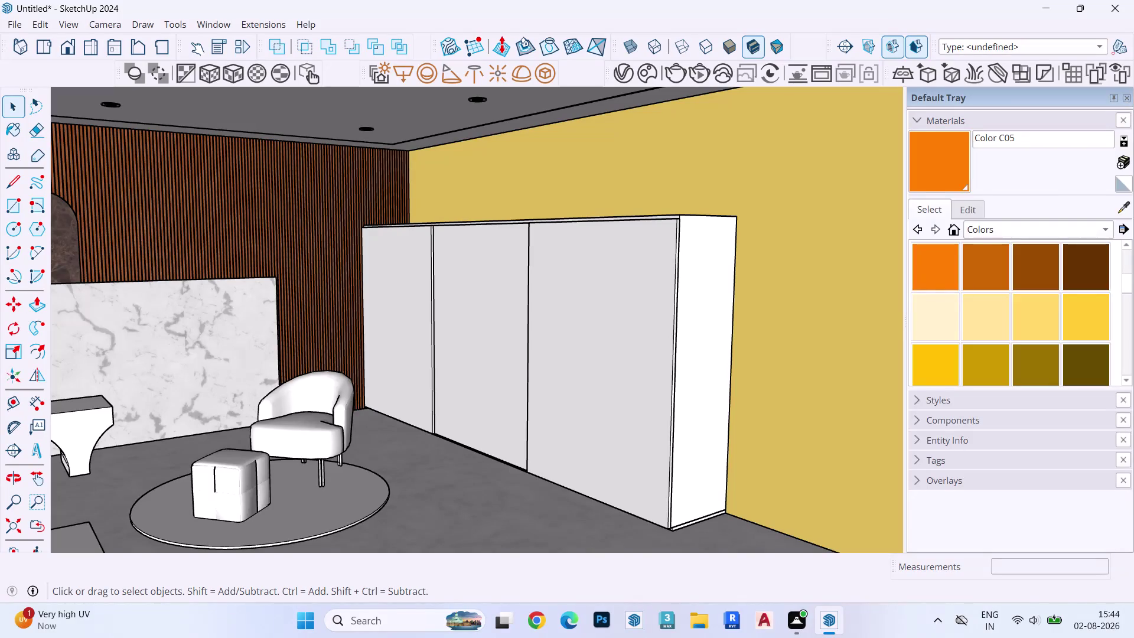
Paint a wardrobe door with Mirror 02 from the Glass and Mirrors collection.
click(997, 233)
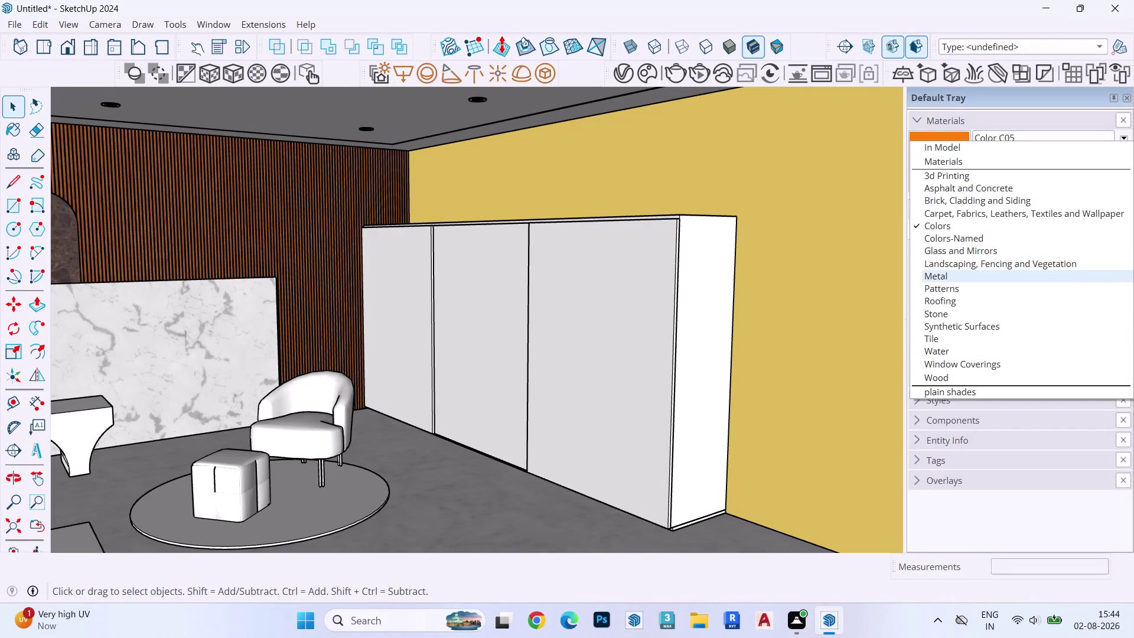
click(971, 245)
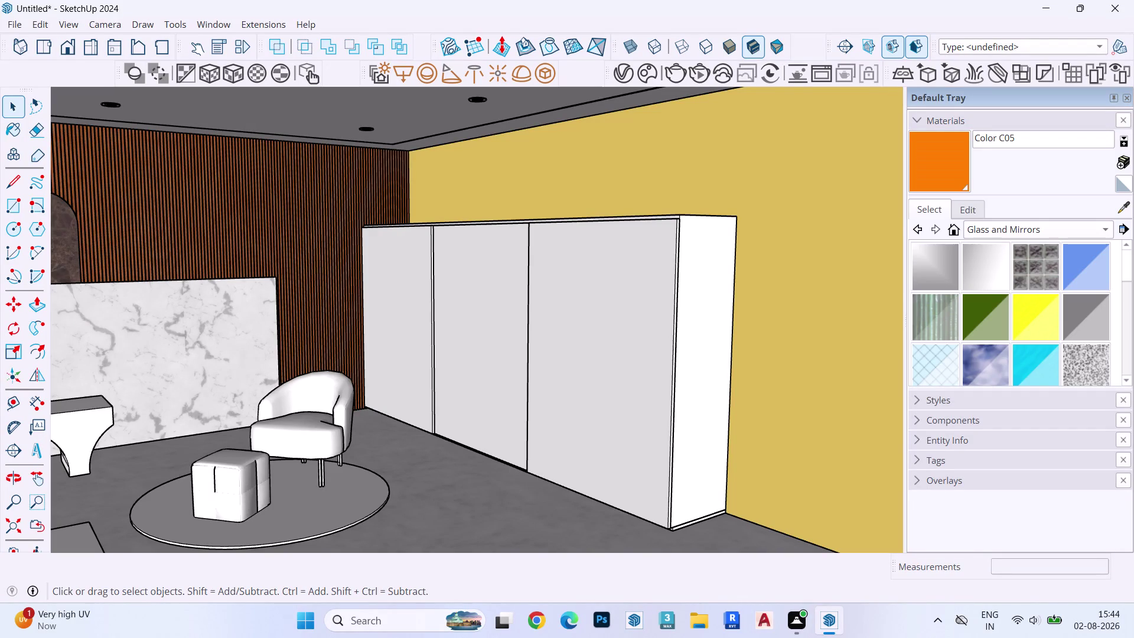
click(988, 272)
click(604, 332)
click(488, 319)
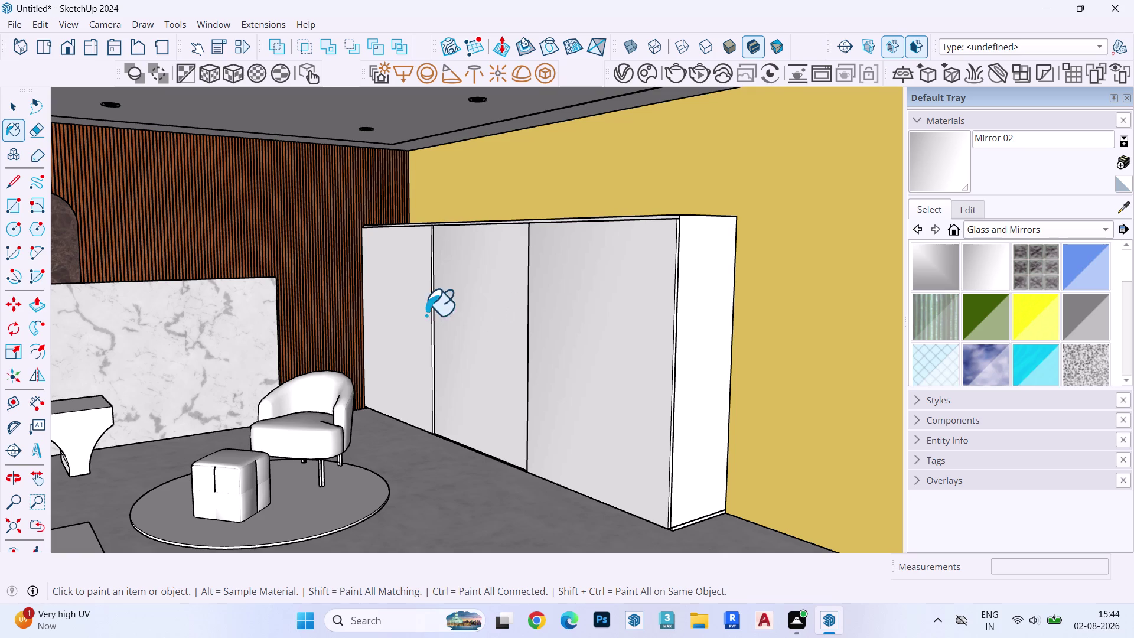
click(397, 298)
Paint the left door with Translucent Glass Blue.
scroll(down, 3)
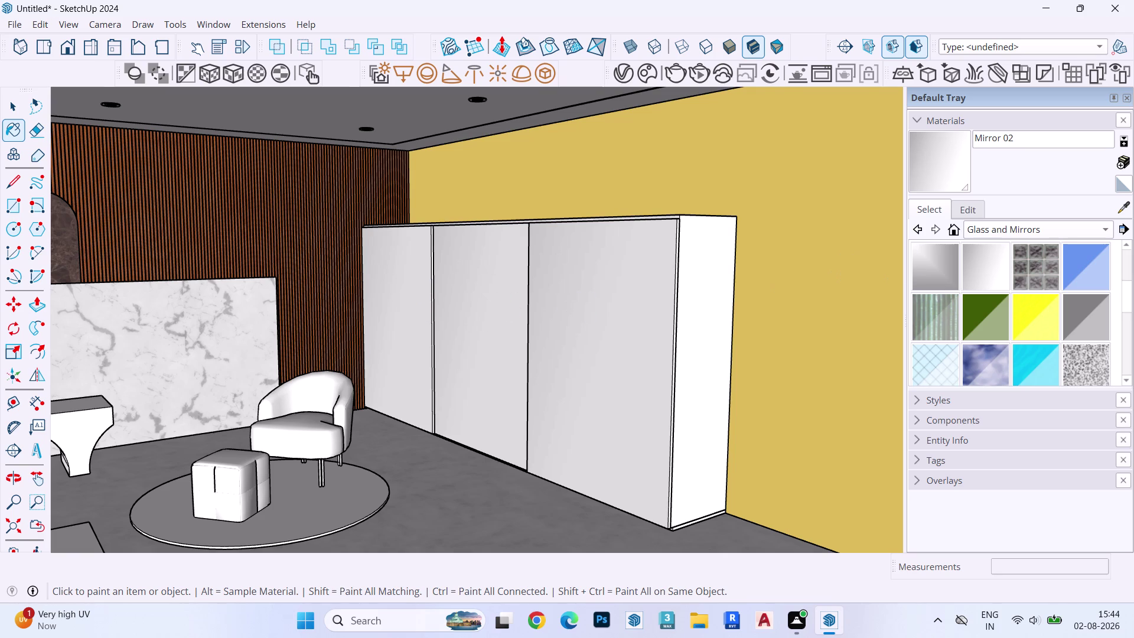
click(1088, 274)
click(623, 287)
click(460, 297)
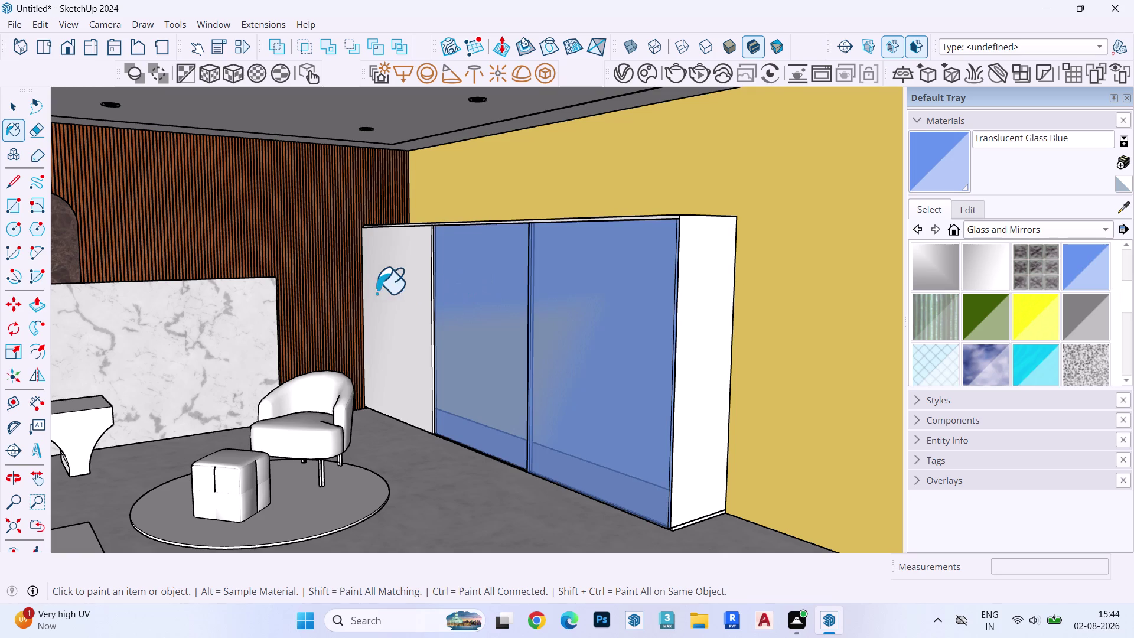
click(397, 292)
Try a sky-reflection glass and sample the frame and blue door materials, undoing one change.
middle_drag(628, 350, 781, 375)
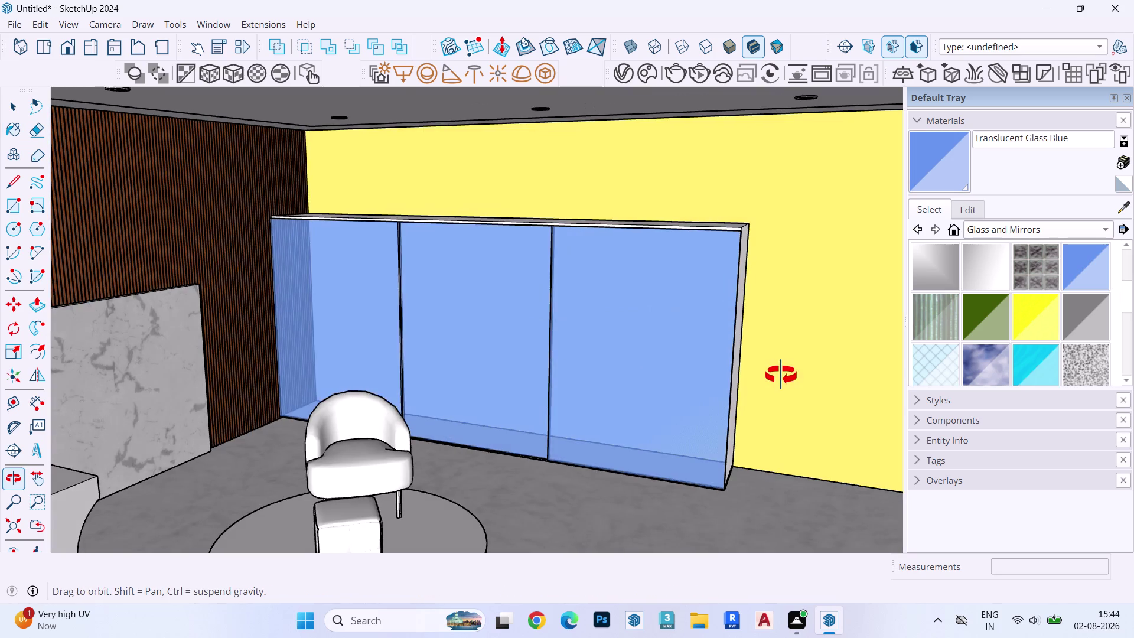
middle_drag(780, 375, 690, 337)
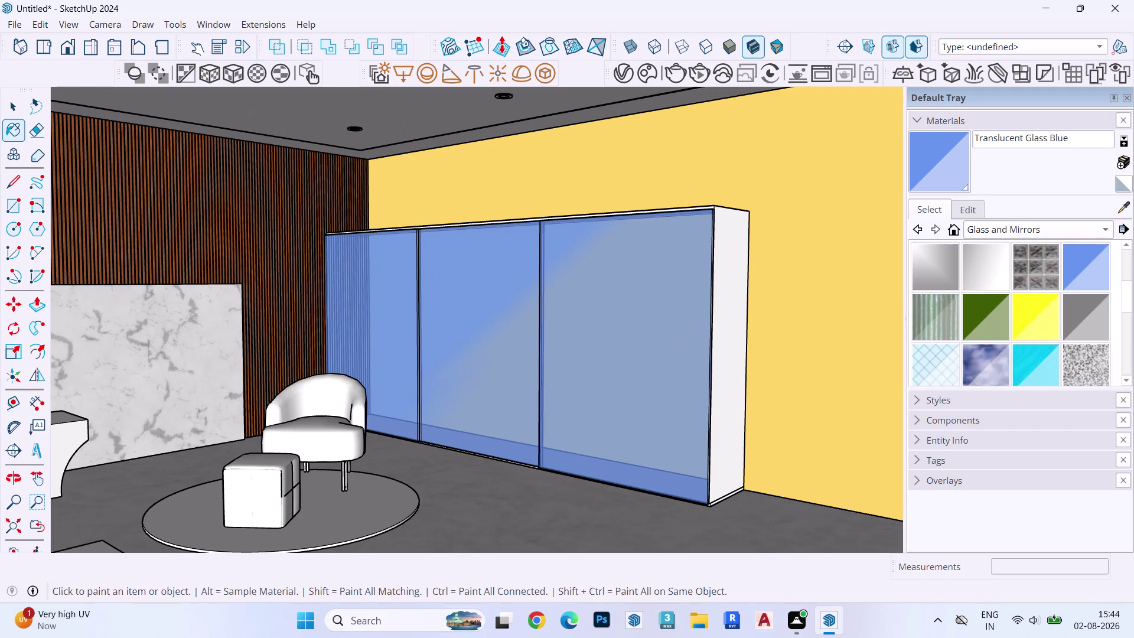
scroll(down, 3)
scroll(up, 3)
click(991, 325)
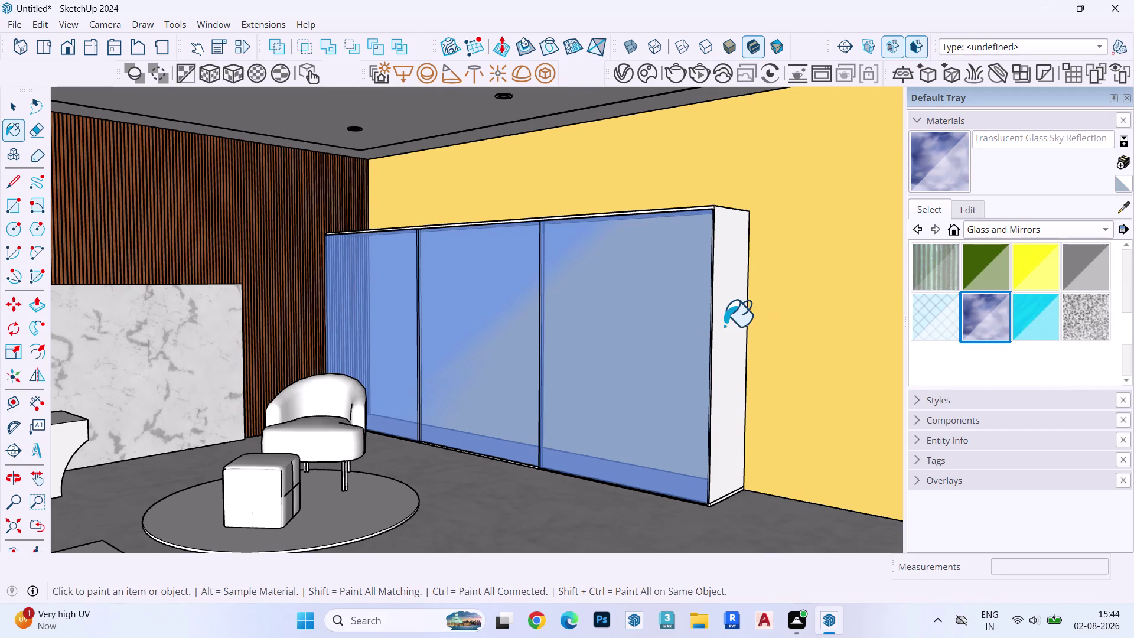
click(723, 324)
key(ctrl+z)
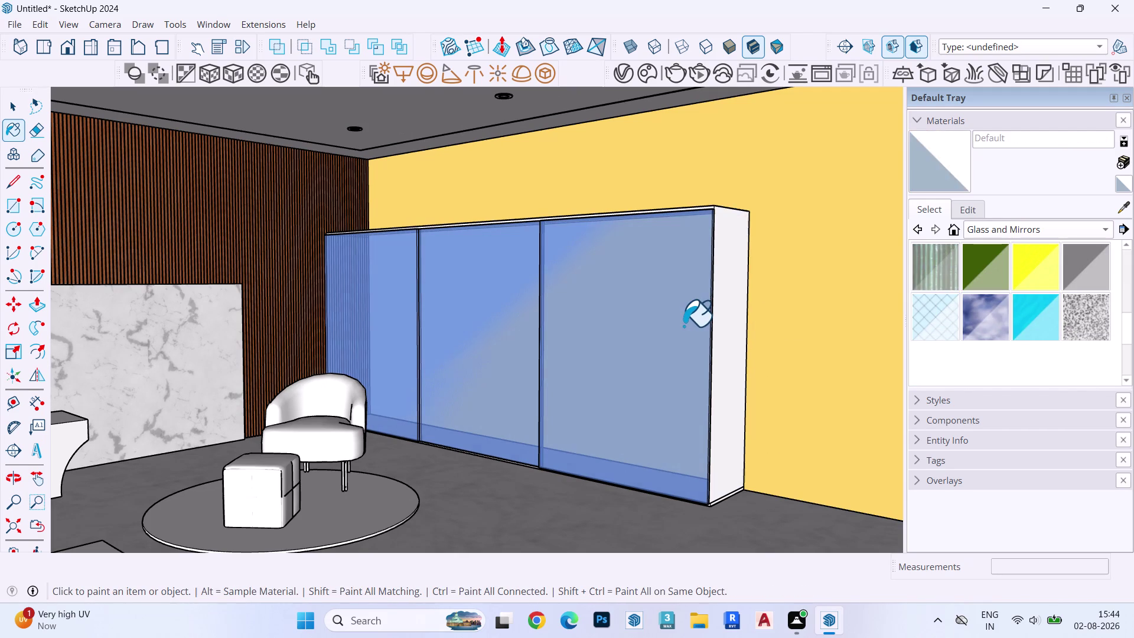
click(683, 326)
click(595, 315)
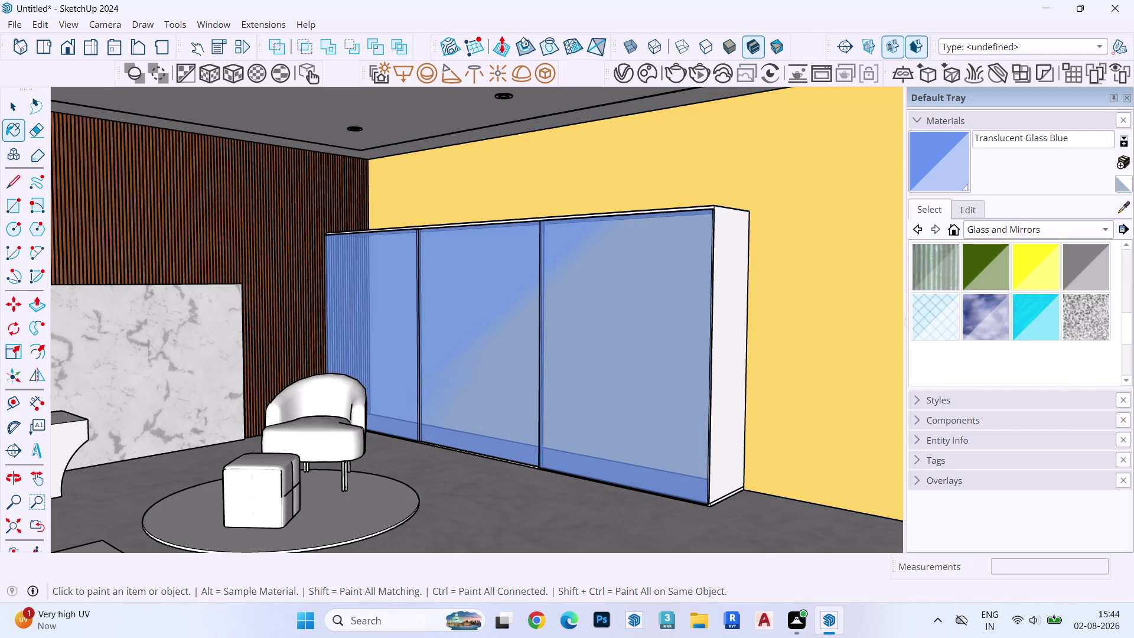
Paint the right, middle and left doors with Translucent Glass Safety.
click(937, 306)
click(653, 296)
click(523, 299)
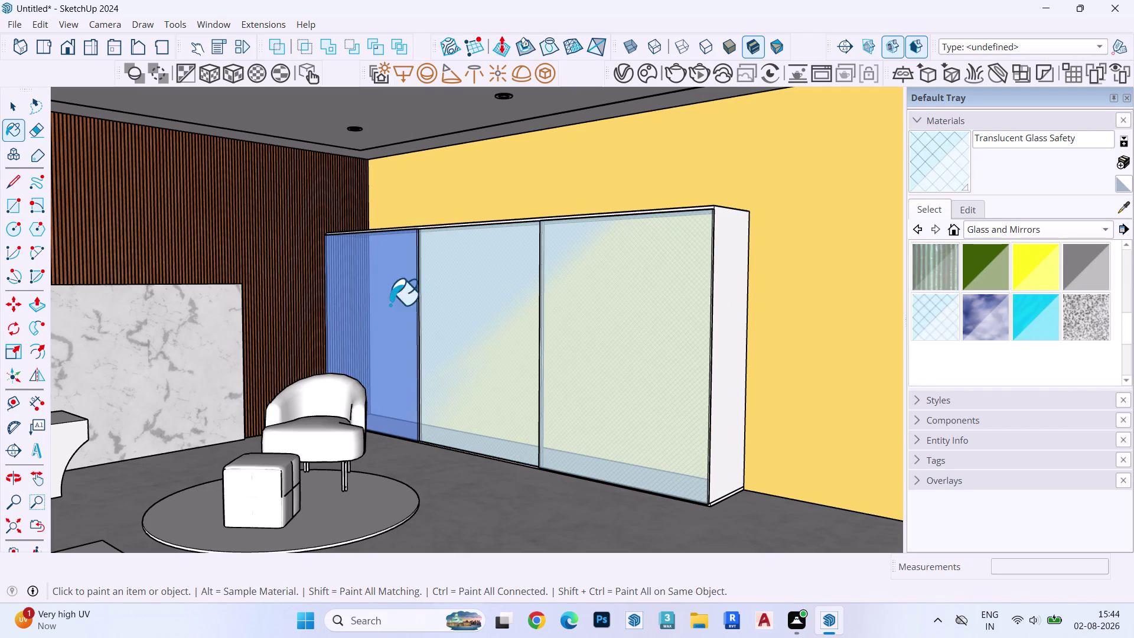
click(369, 301)
Try Translucent Resin Crush Gray on the middle and right doors, then undo it.
click(1096, 326)
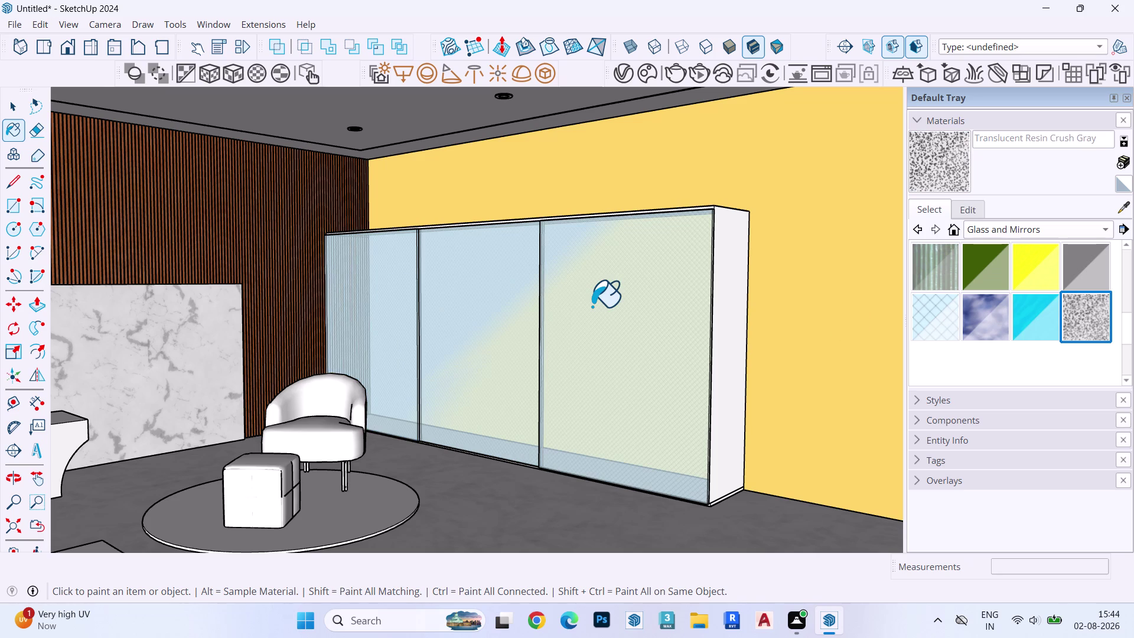
click(620, 302)
click(515, 303)
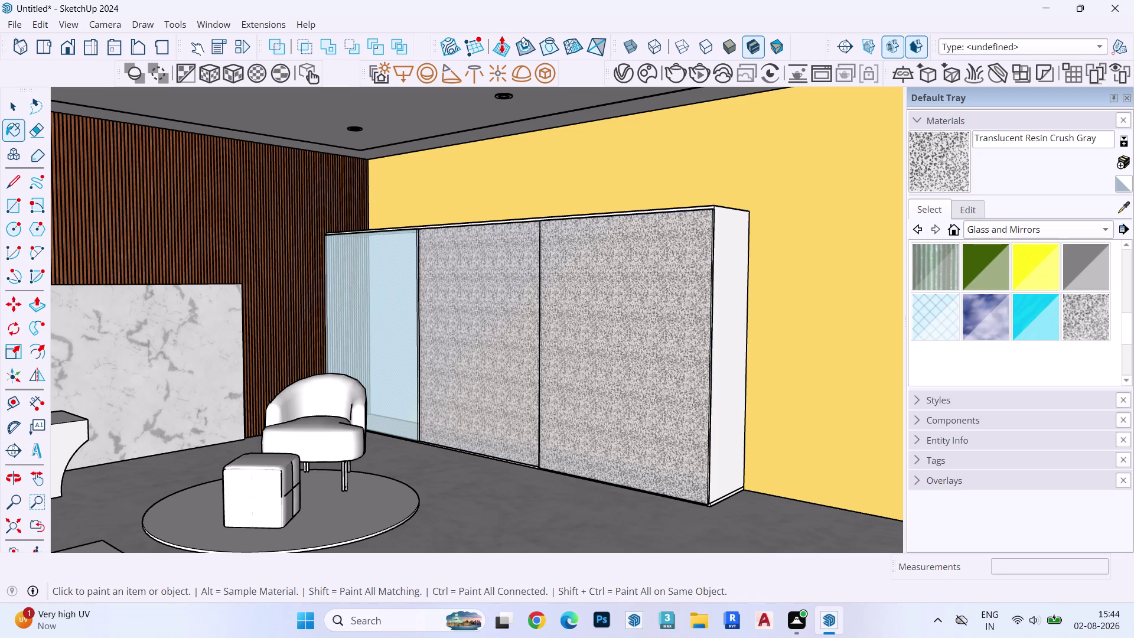
key(z)
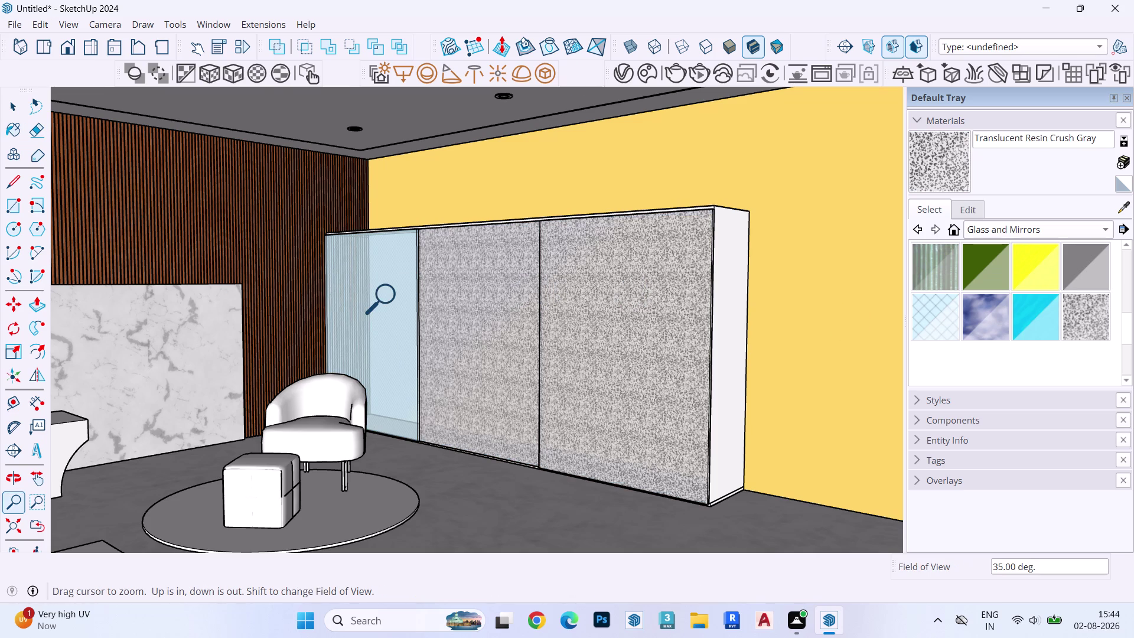
key(z)
key(space)
key(ctrl+z)
key(ctrl+z)
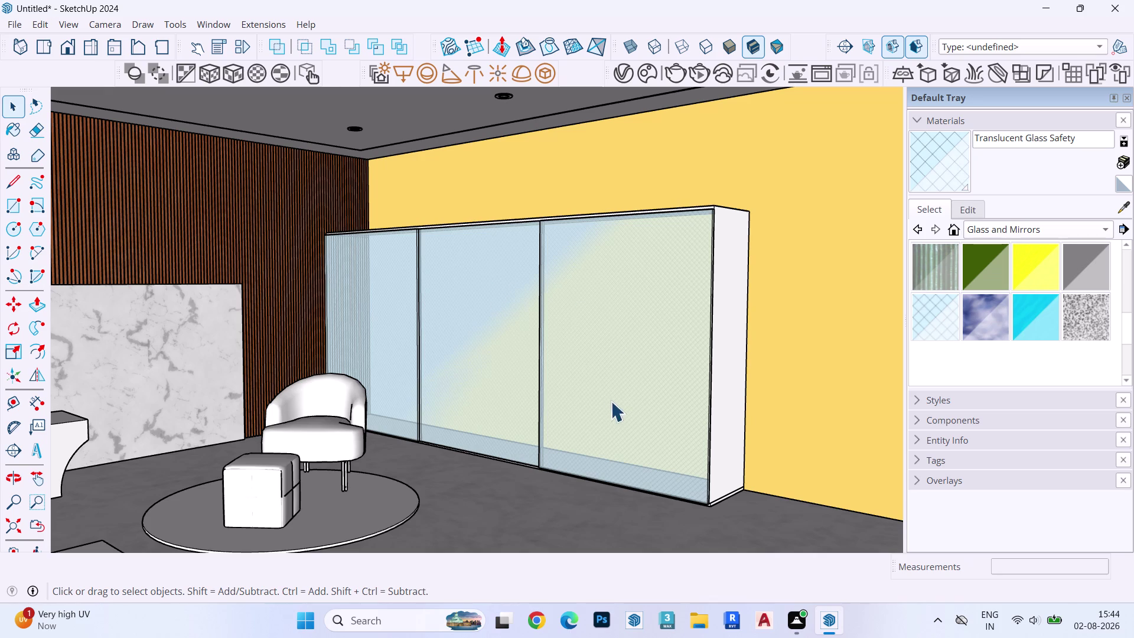
Inside the right door's group, paint it with Translucent Resin Crush Gray.
double_click(645, 362)
key(ctrl+a)
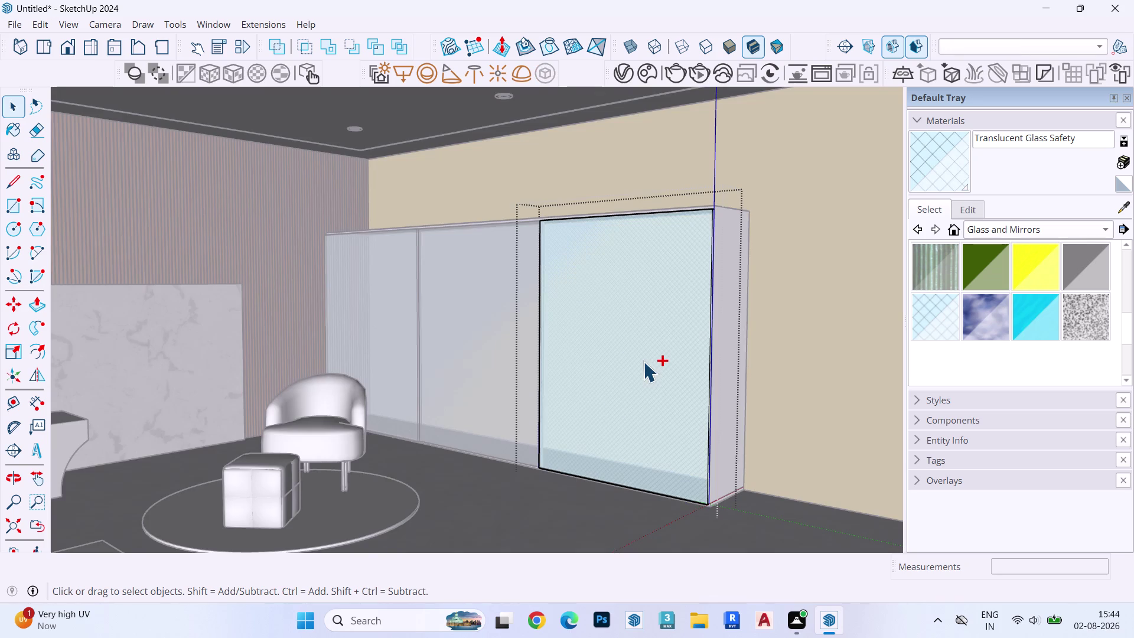
click(1082, 314)
click(574, 313)
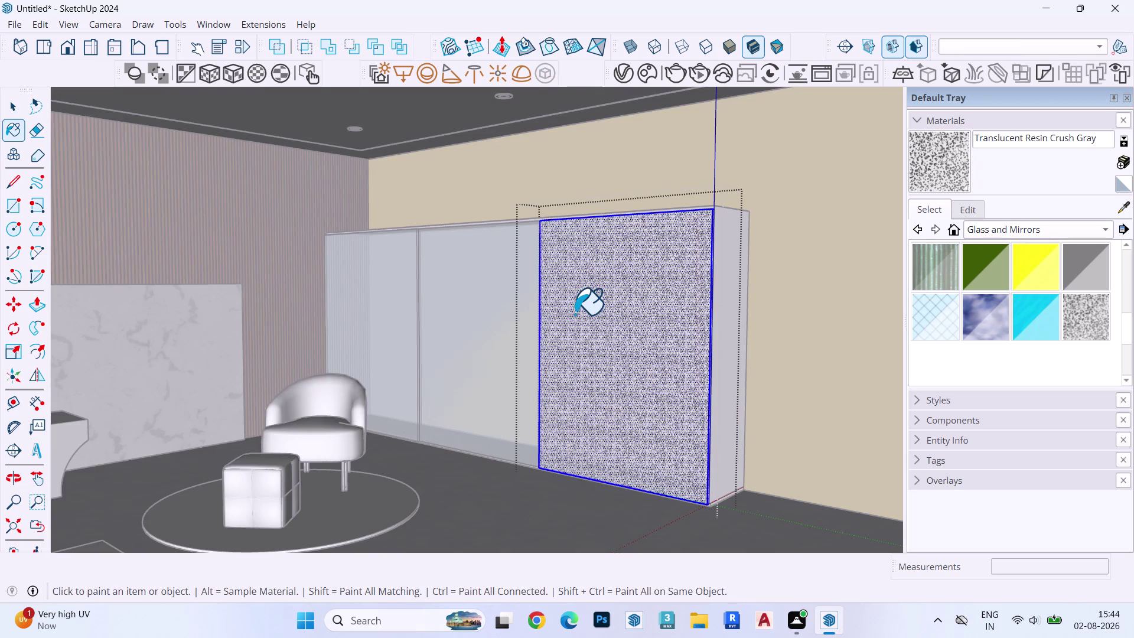
key(space)
Select the door's resin face and start Texture > Position on it.
scroll(up, 3)
click(576, 301)
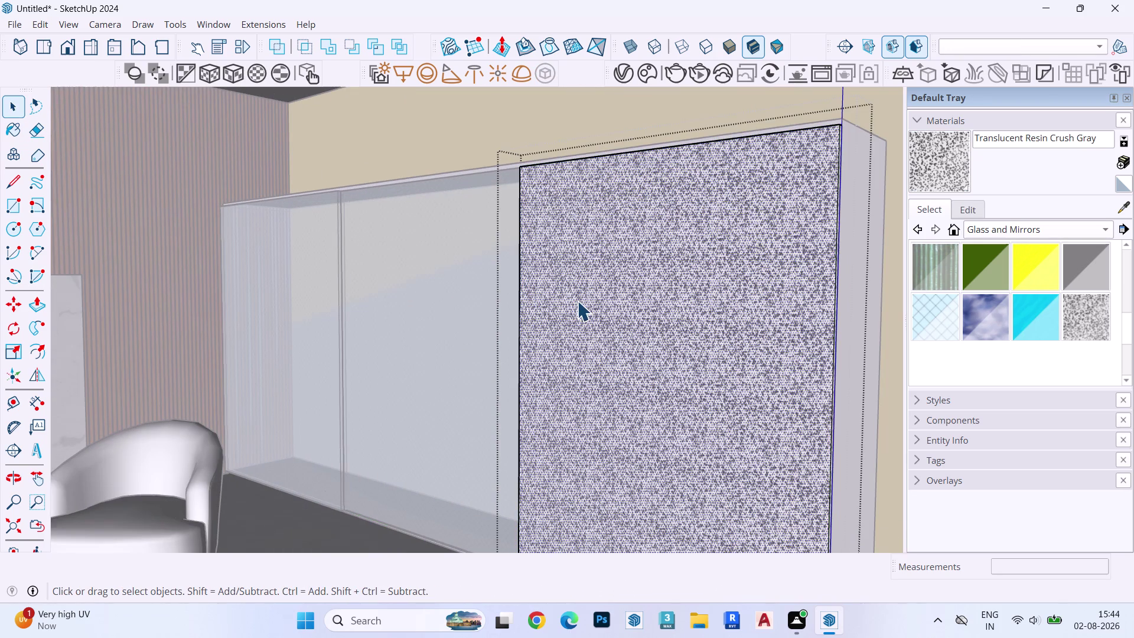
click(579, 243)
right_click(579, 239)
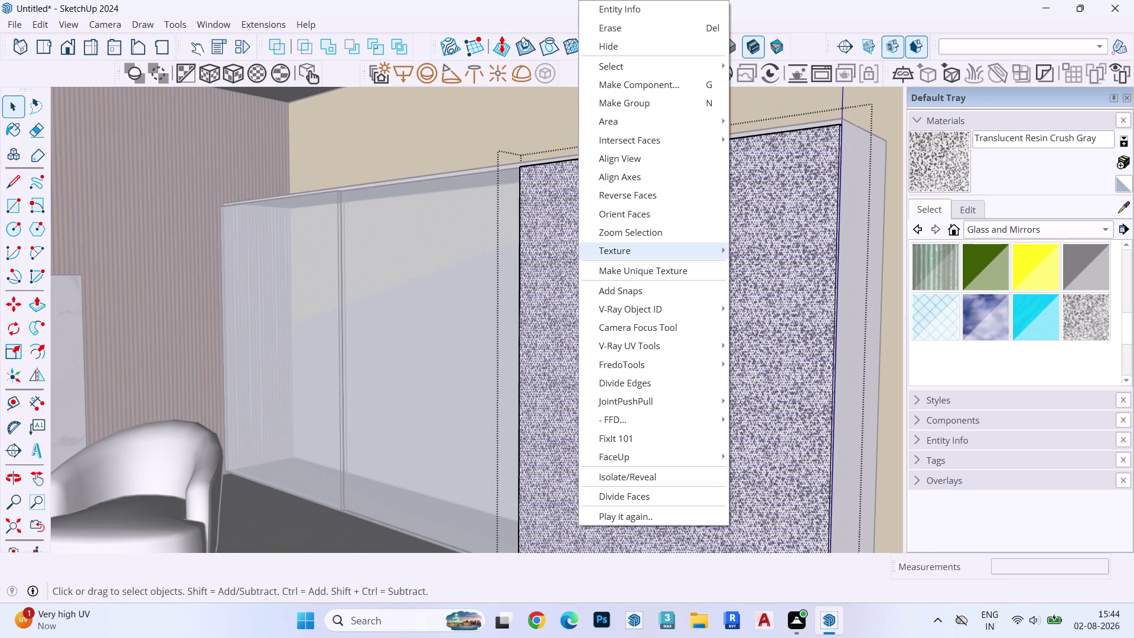
click(609, 257)
click(761, 253)
Move and scale up the resin texture, choose Done, and exit the door group.
scroll(down, 3)
scroll(up, 3)
scroll(down, 3)
scroll(down, 3)
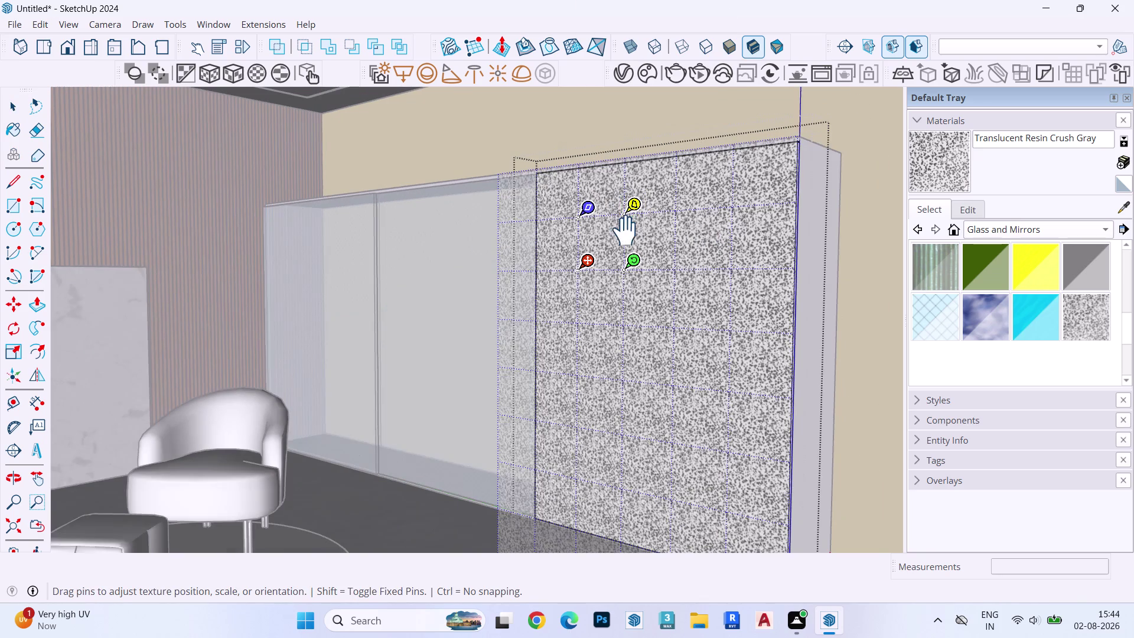
click(643, 269)
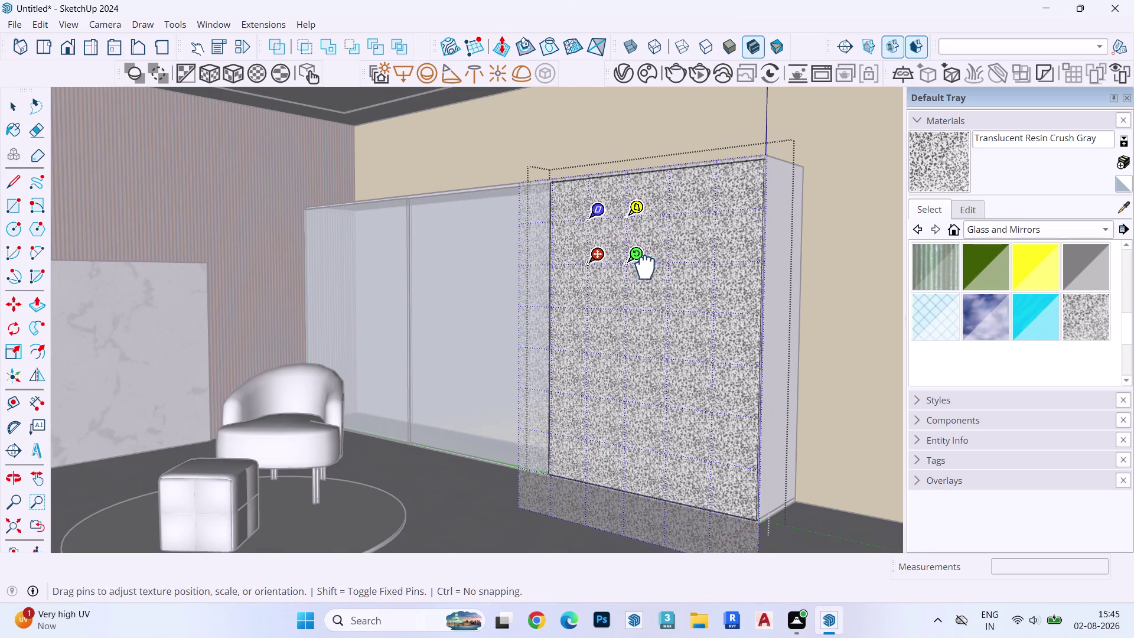
drag(638, 263, 676, 265)
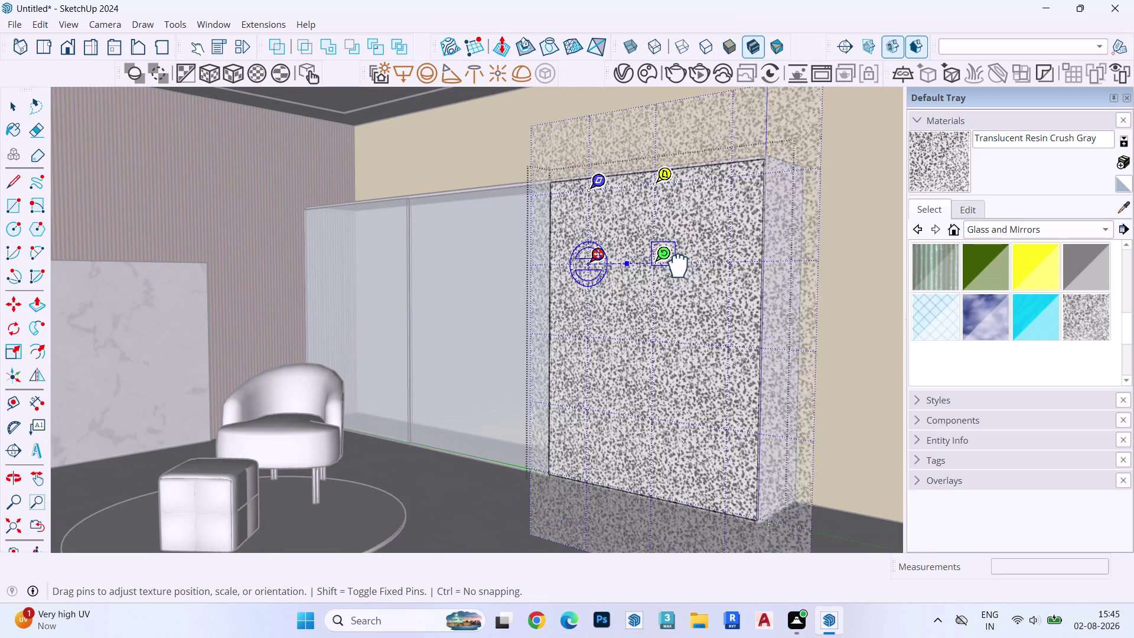
drag(676, 265, 717, 272)
drag(652, 260, 655, 426)
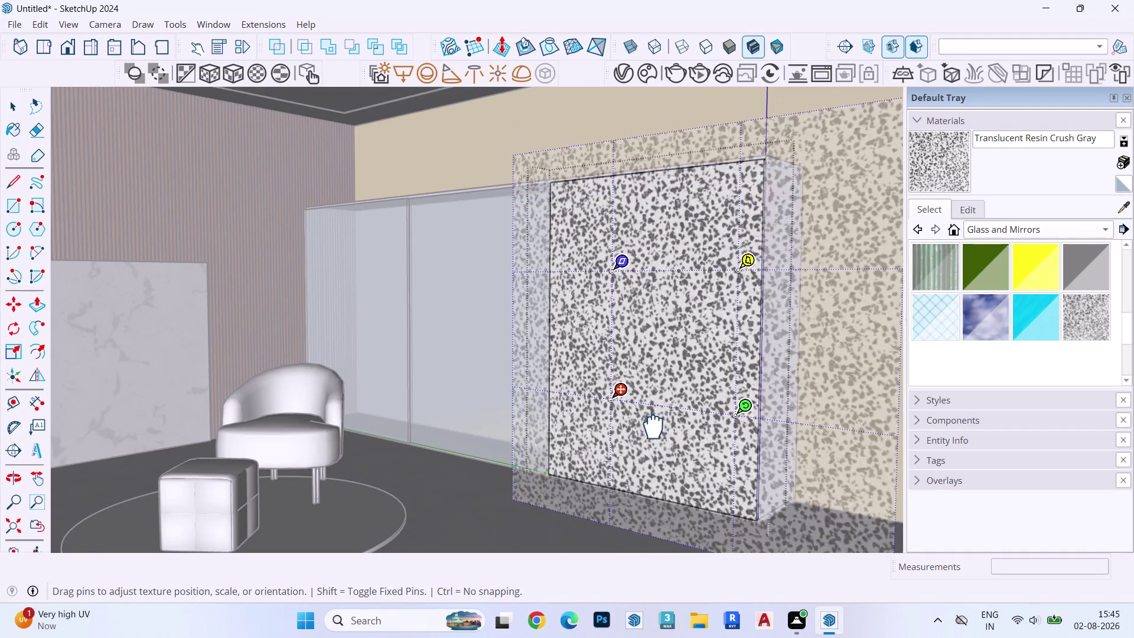
drag(654, 426, 646, 420)
right_click(640, 360)
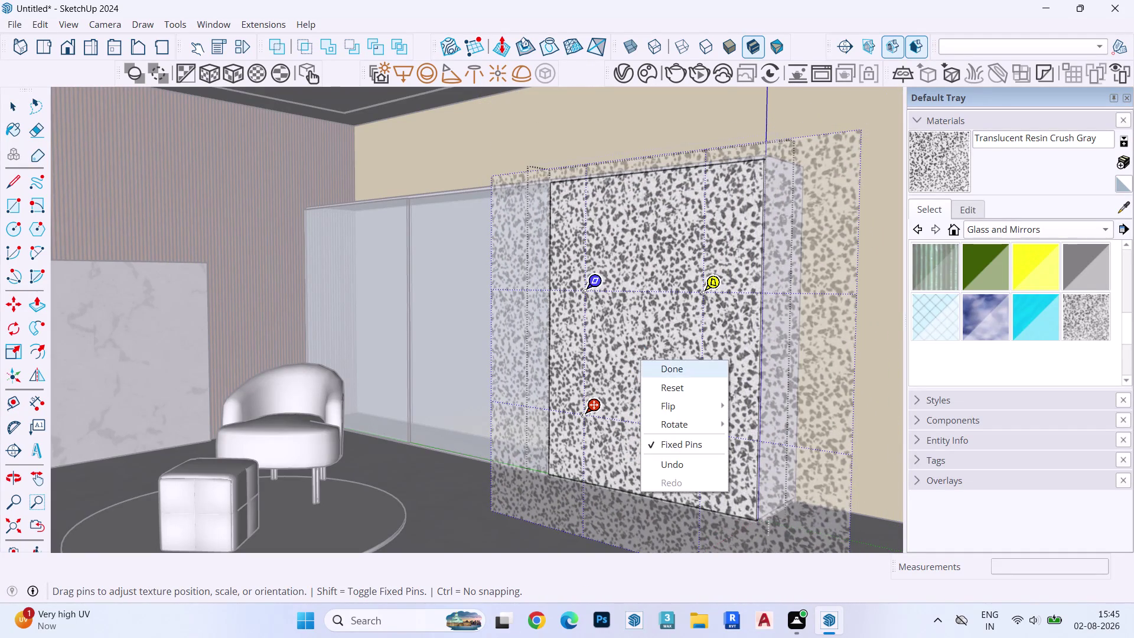
click(655, 363)
key(Escape)
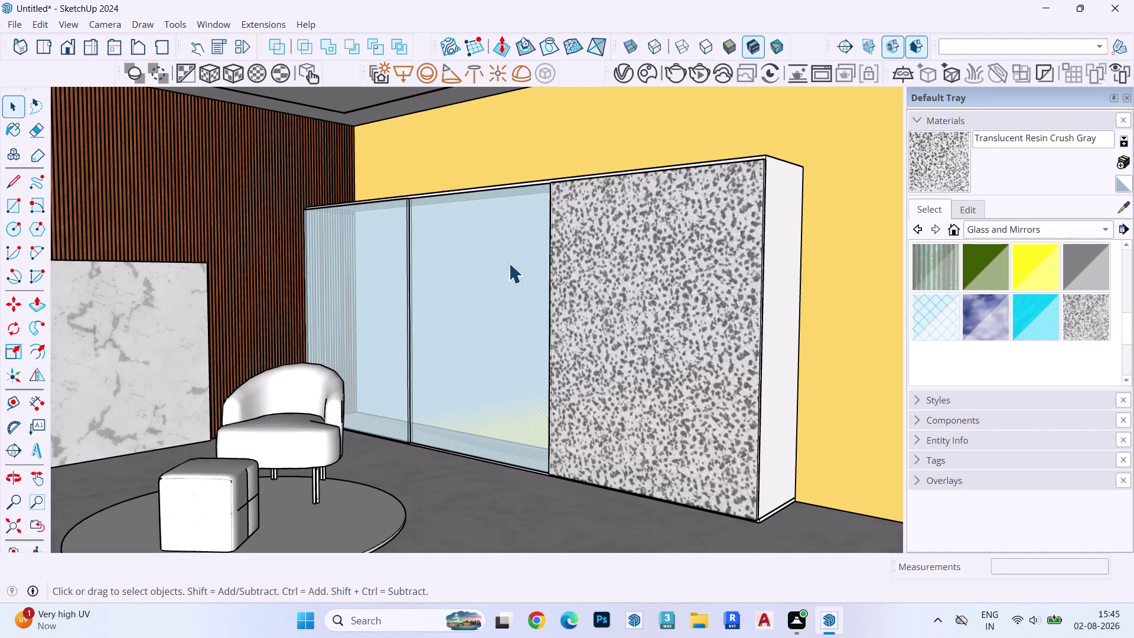
key(space)
double_click(506, 267)
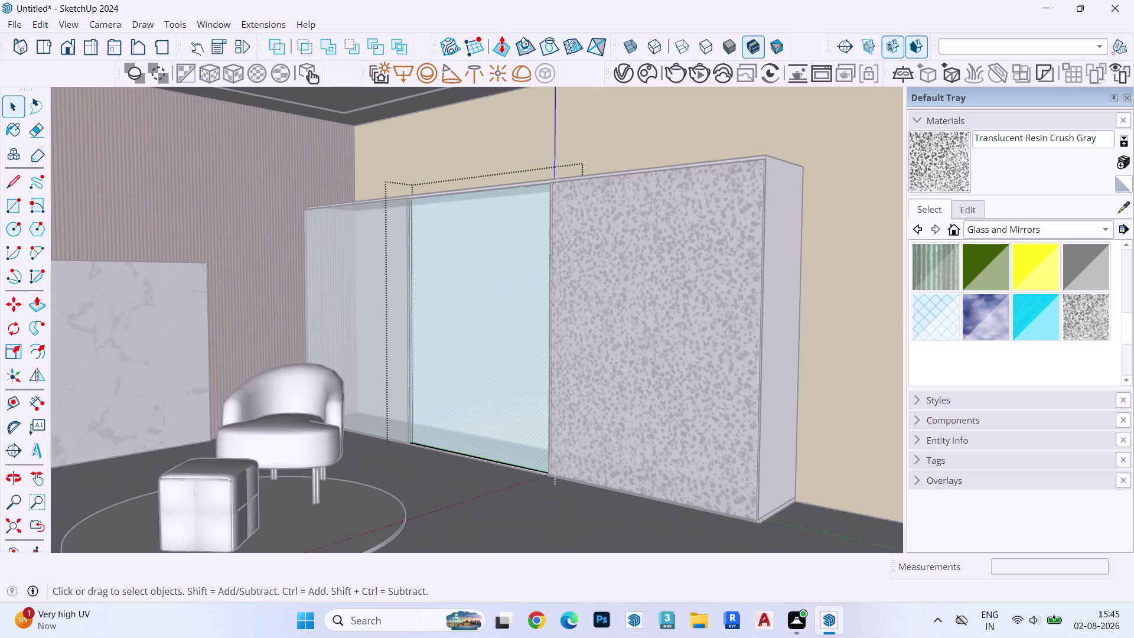
click(1120, 208)
click(611, 255)
click(524, 253)
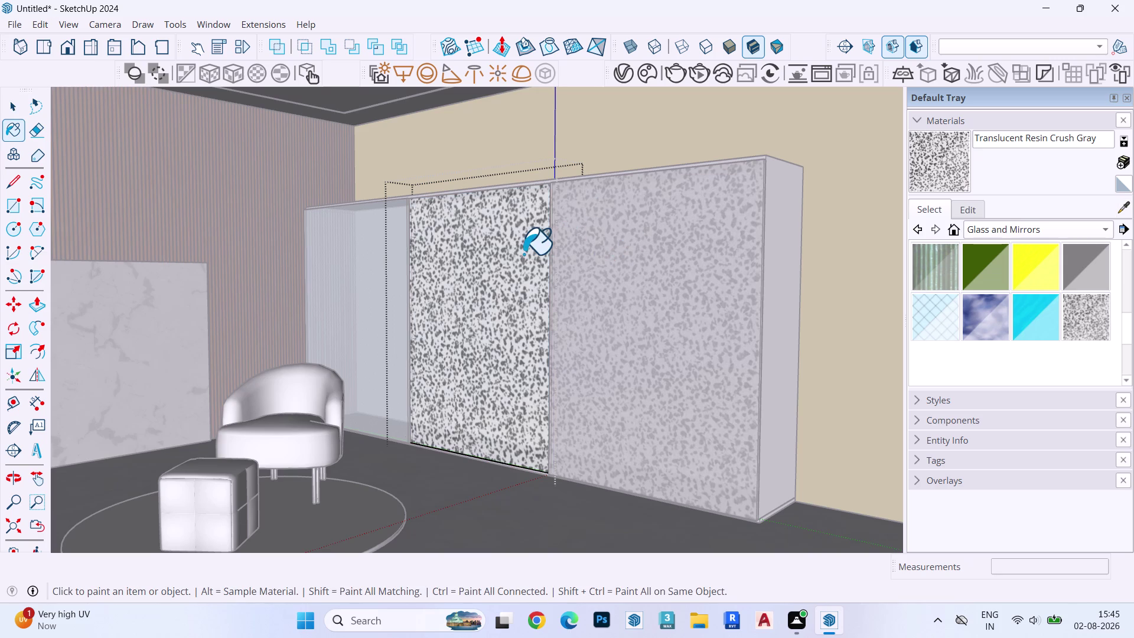
click(366, 274)
key(space)
double_click(365, 274)
click(365, 267)
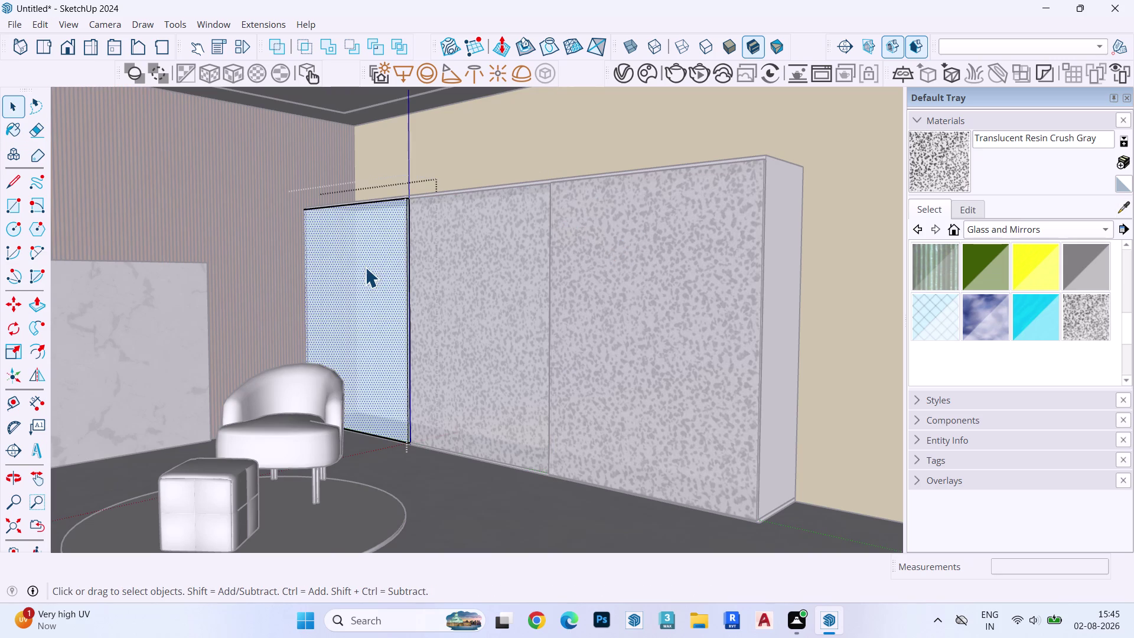
click(957, 170)
click(372, 294)
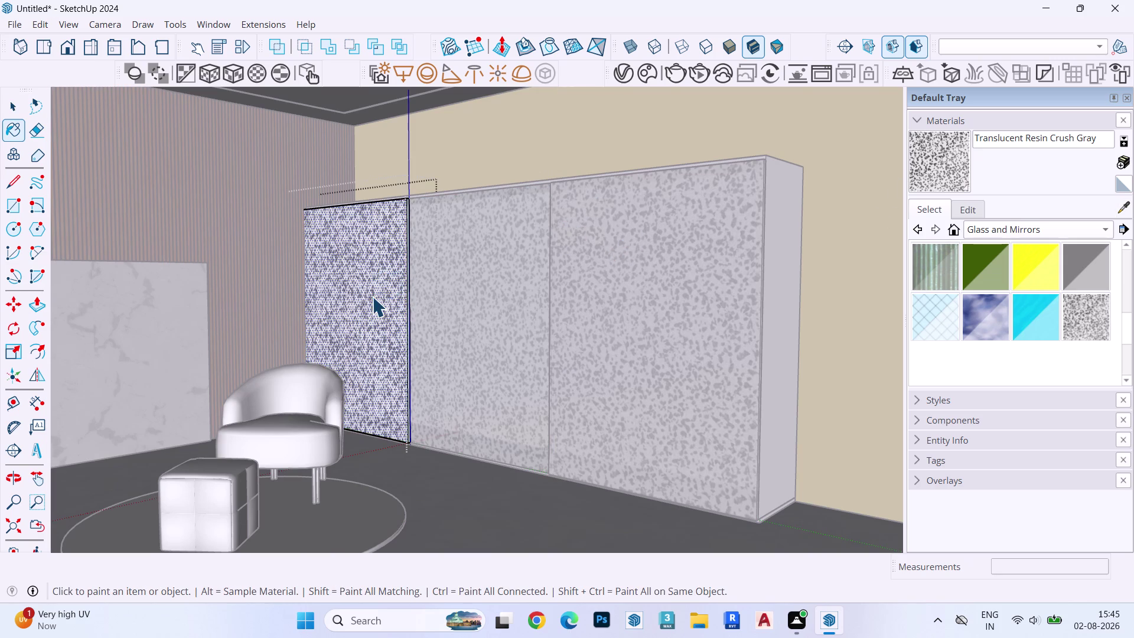
key(space)
key(Escape)
key(space)
key(Escape)
key(Escape)
key(Escape)
key(Escape)
key(Escape)
key(Escape)
key(Escape)
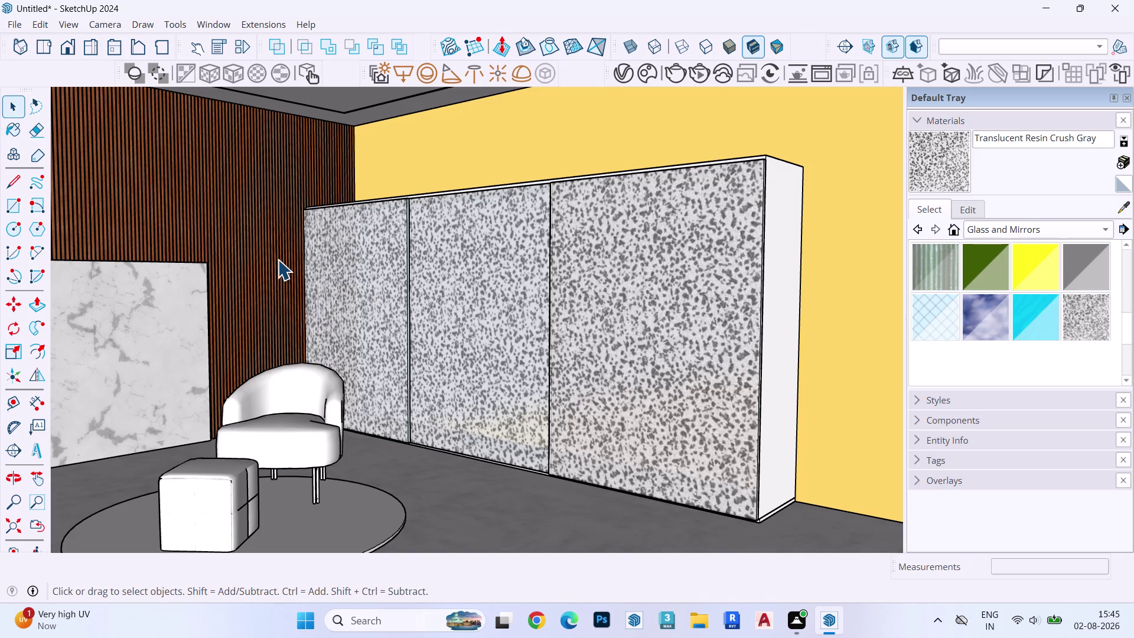
middle_drag(350, 250, 572, 280)
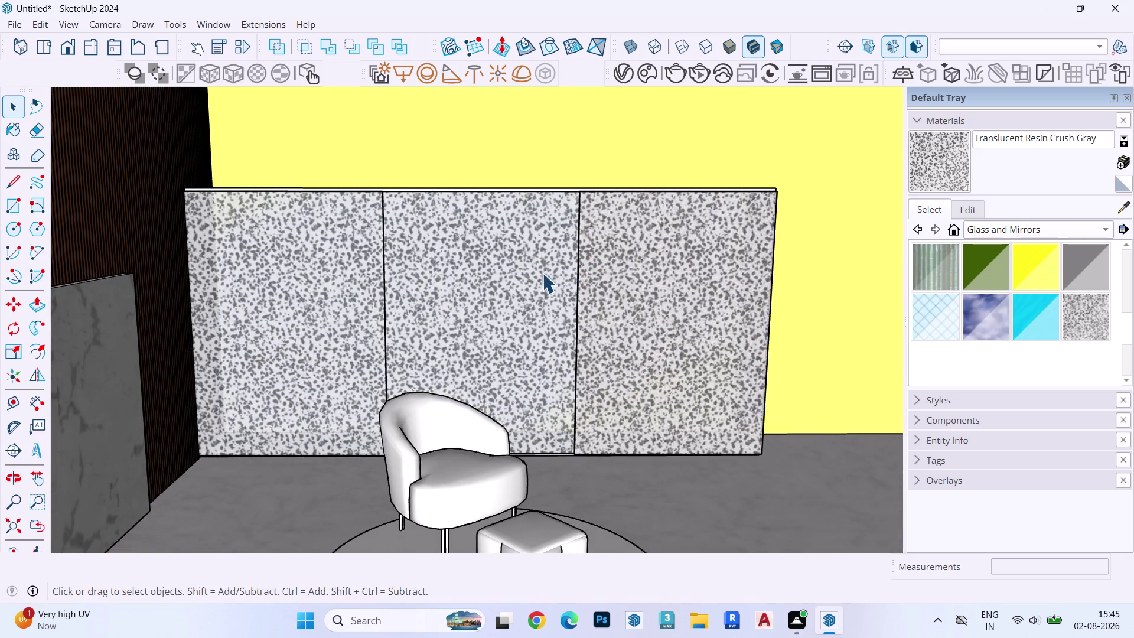
scroll(up, 3)
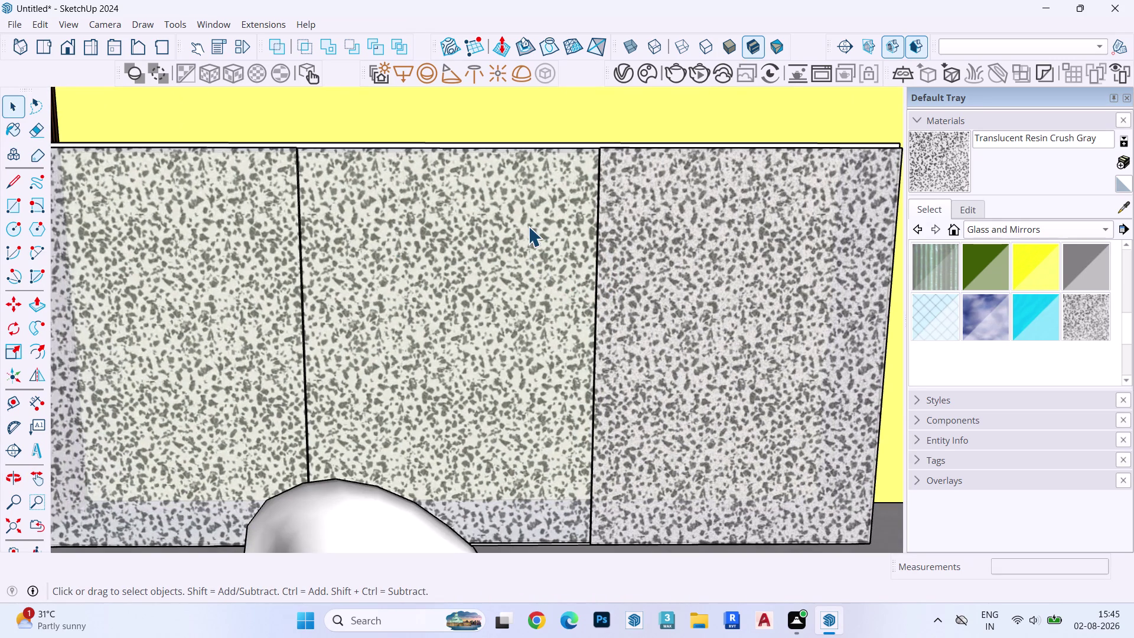
scroll(up, 3)
middle_drag(545, 228, 191, 310)
scroll(up, 3)
scroll(down, 3)
scroll(up, 3)
double_click(416, 272)
click(417, 271)
click(415, 270)
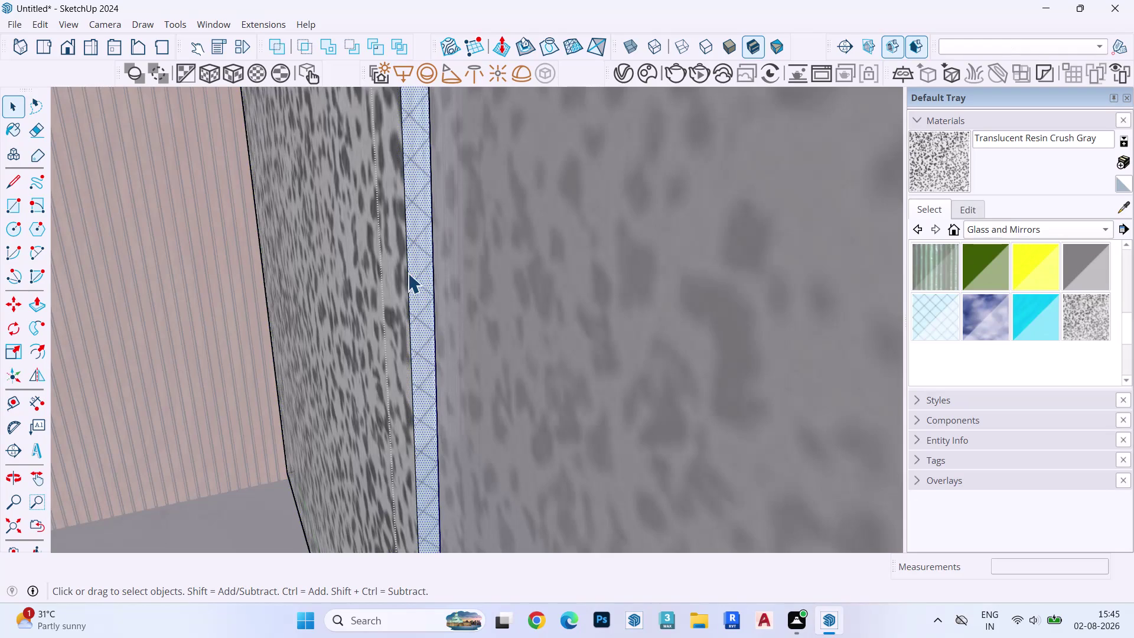
Load Translucent Resin Crush Gray into the Paint Bucket for the door edge strip.
click(925, 175)
click(416, 197)
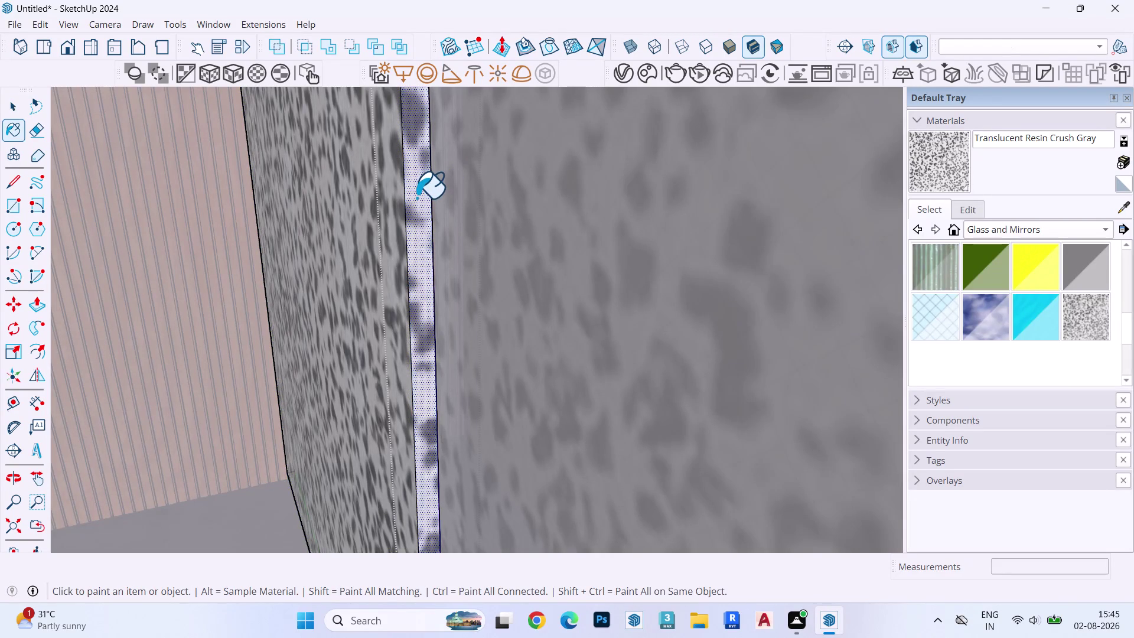
scroll(down, 3)
scroll(up, 3)
scroll(down, 3)
scroll(up, 3)
scroll(down, 3)
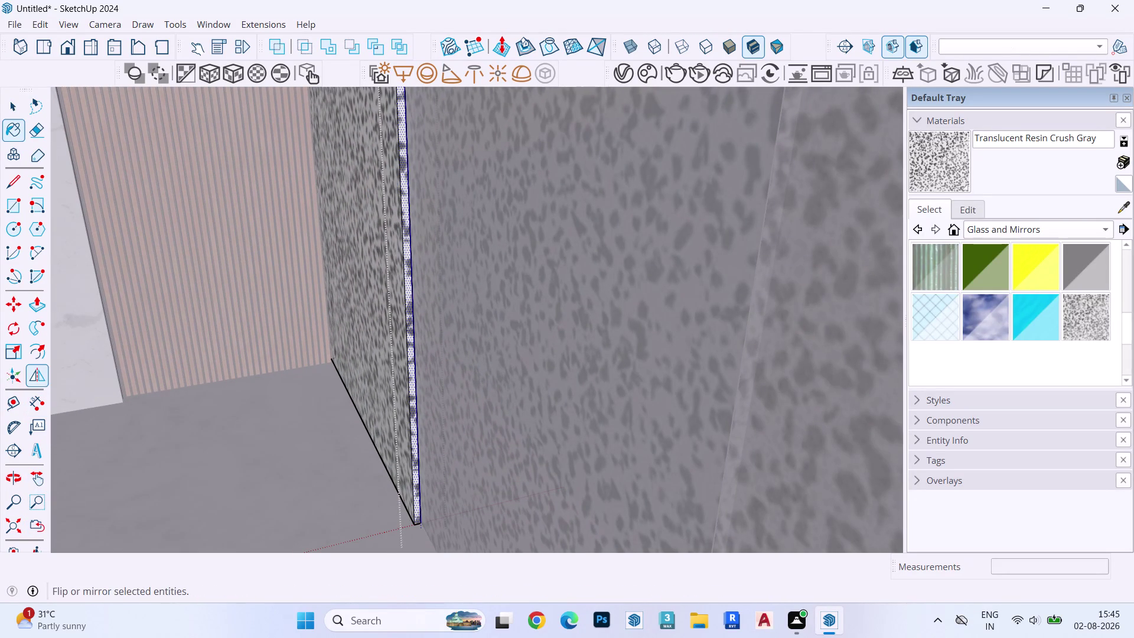
Place the camera near the door base and look along the door edge.
click(18, 549)
drag(301, 371, 342, 367)
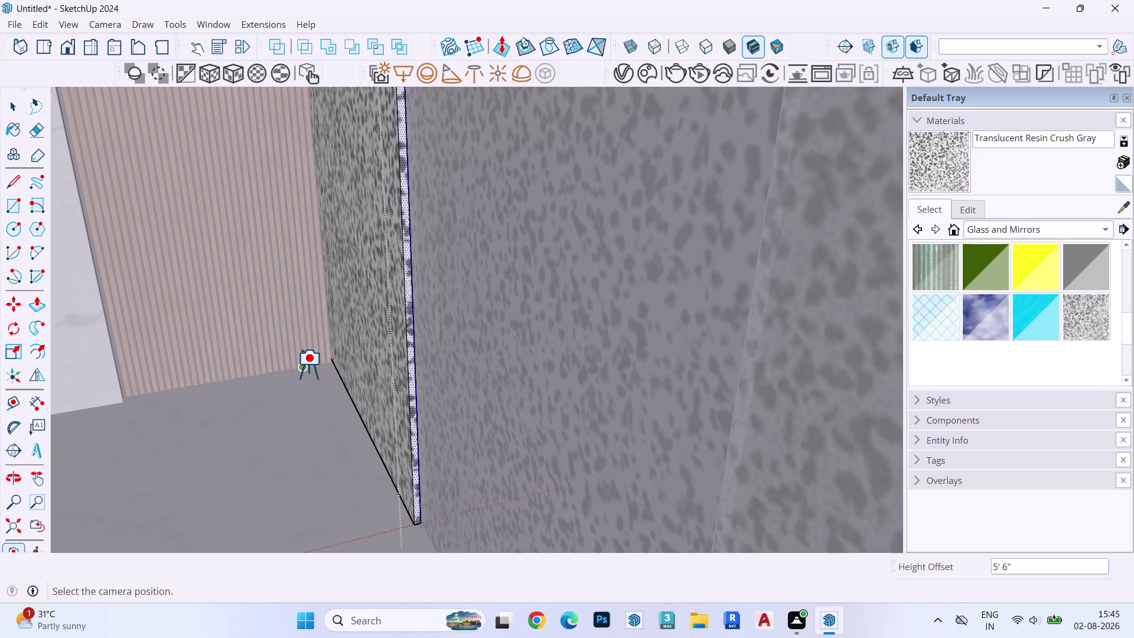
drag(342, 367, 412, 357)
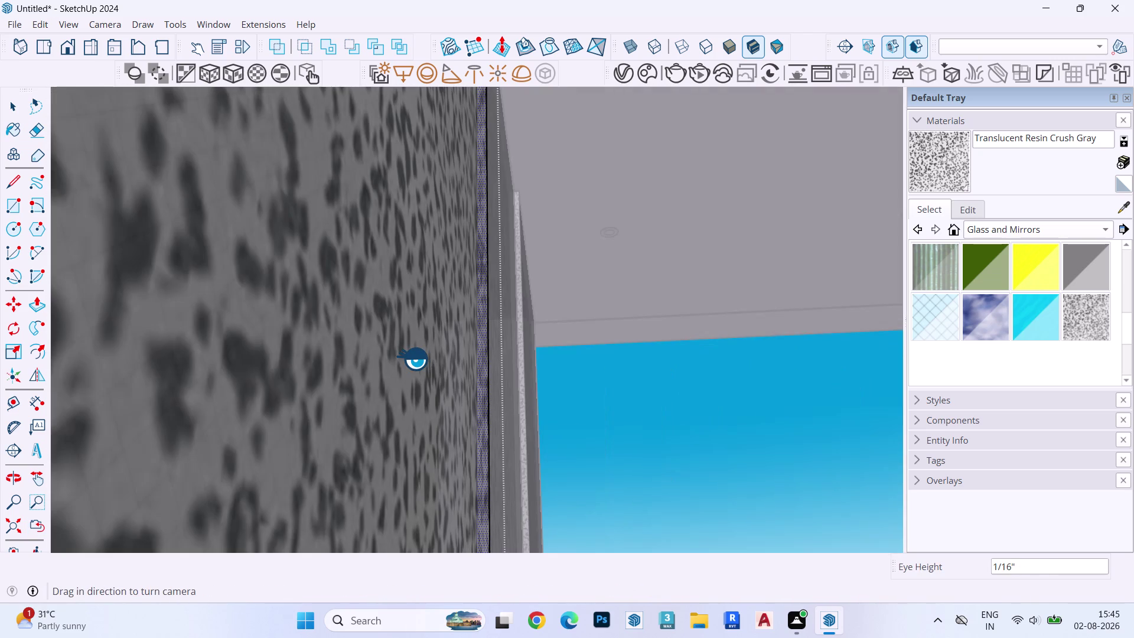
key(space)
key(Escape)
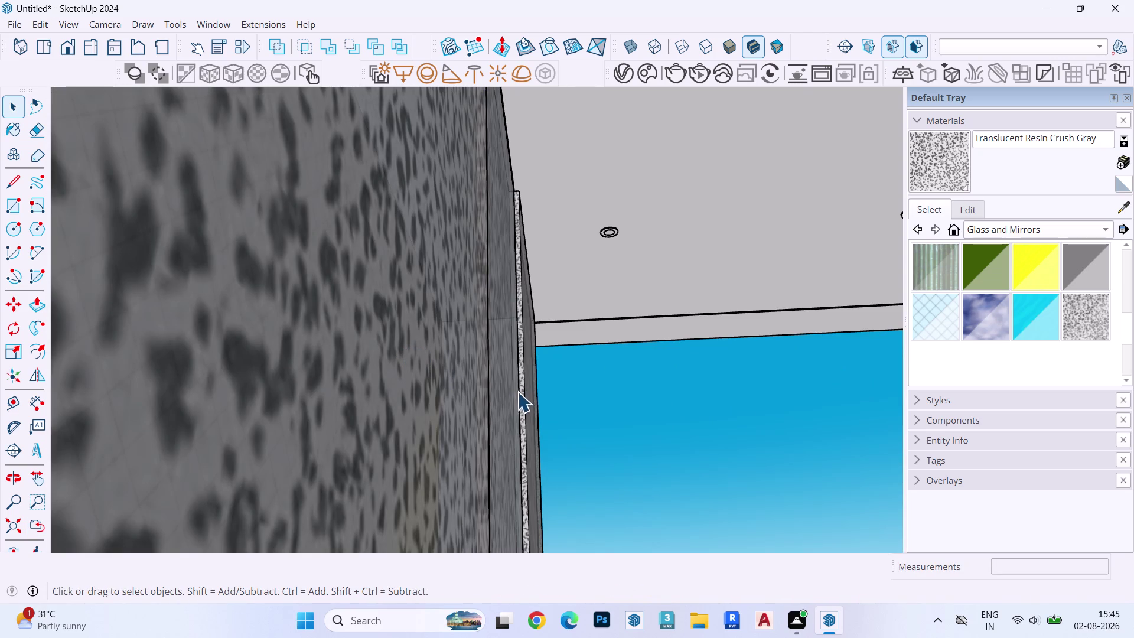
key(Escape)
key(Escape)
key(Escape)
Orbit away from the edge, then return through the previous camera views.
middle_drag(606, 390, 583, 411)
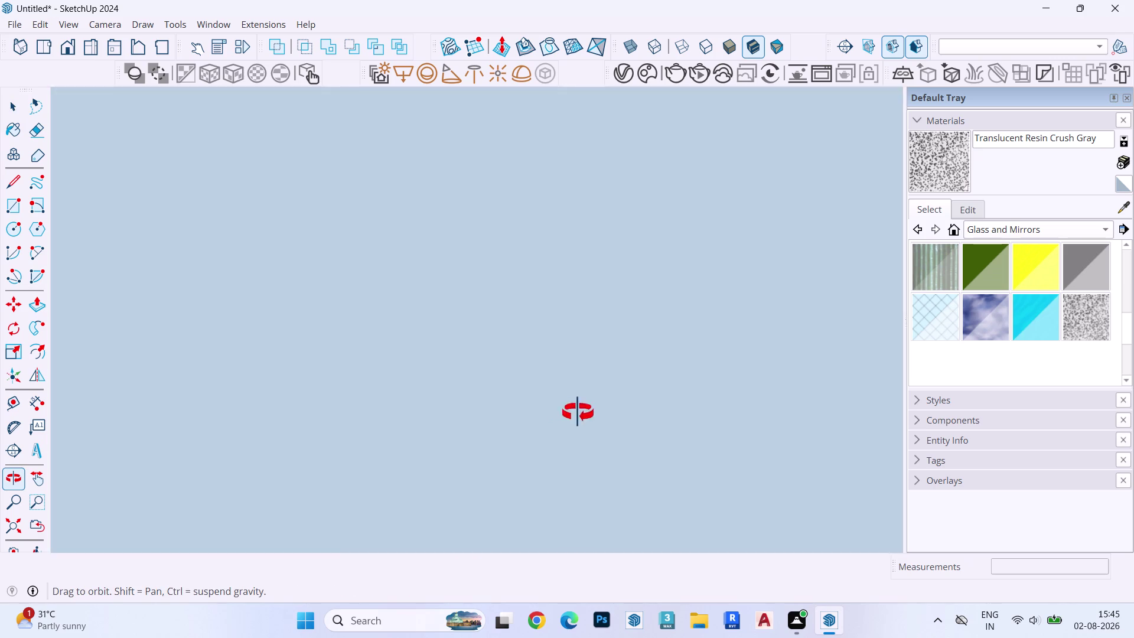
middle_drag(582, 412, 153, 447)
scroll(down, 3)
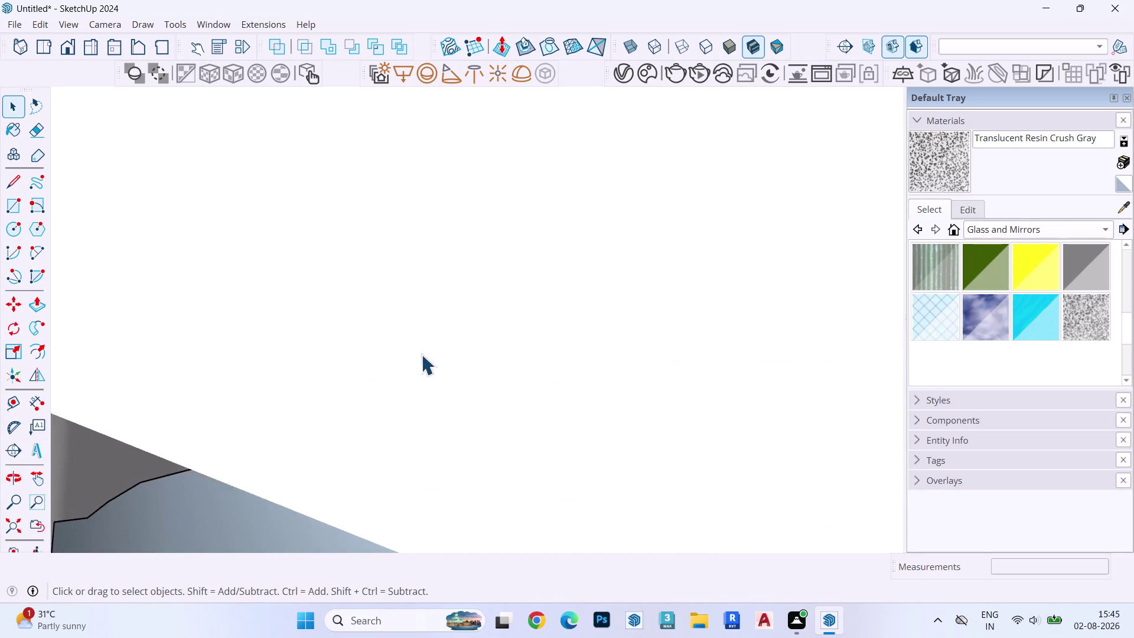
scroll(down, 3)
click(33, 528)
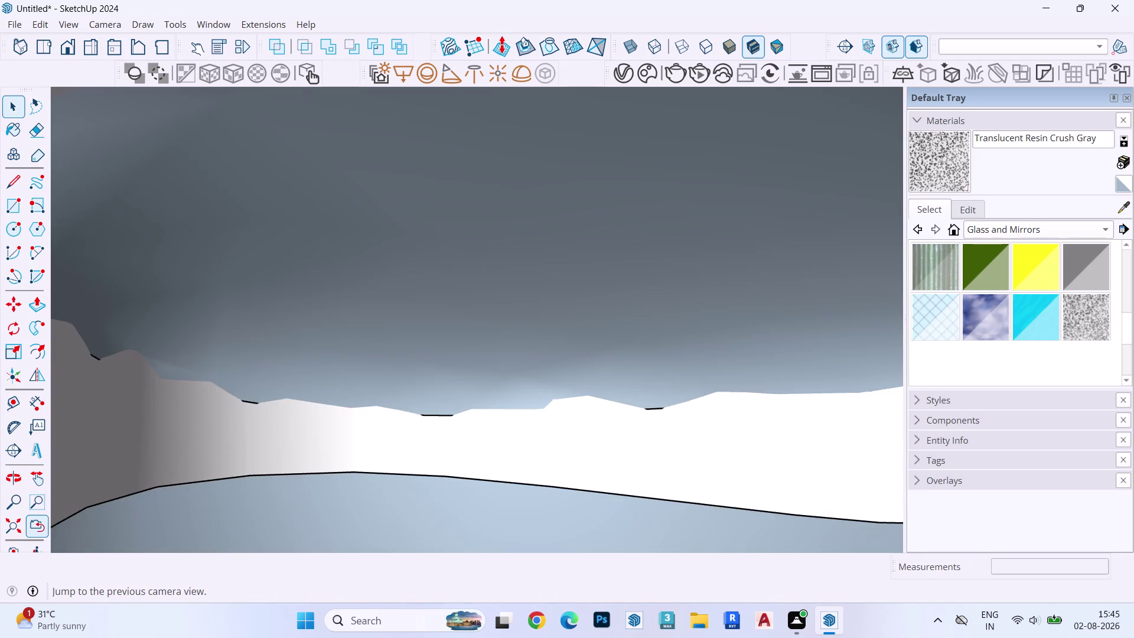
click(33, 528)
click(38, 527)
scroll(down, 3)
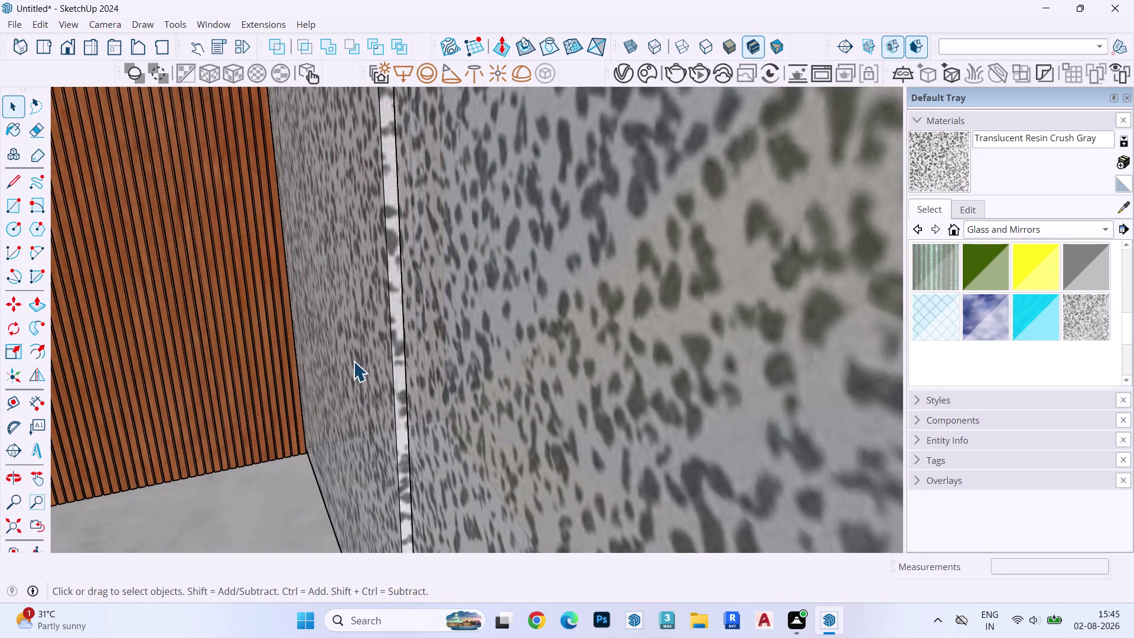
Zoom and orbit out to see the whole wardrobe front.
middle_drag(354, 362, 351, 318)
scroll(down, 3)
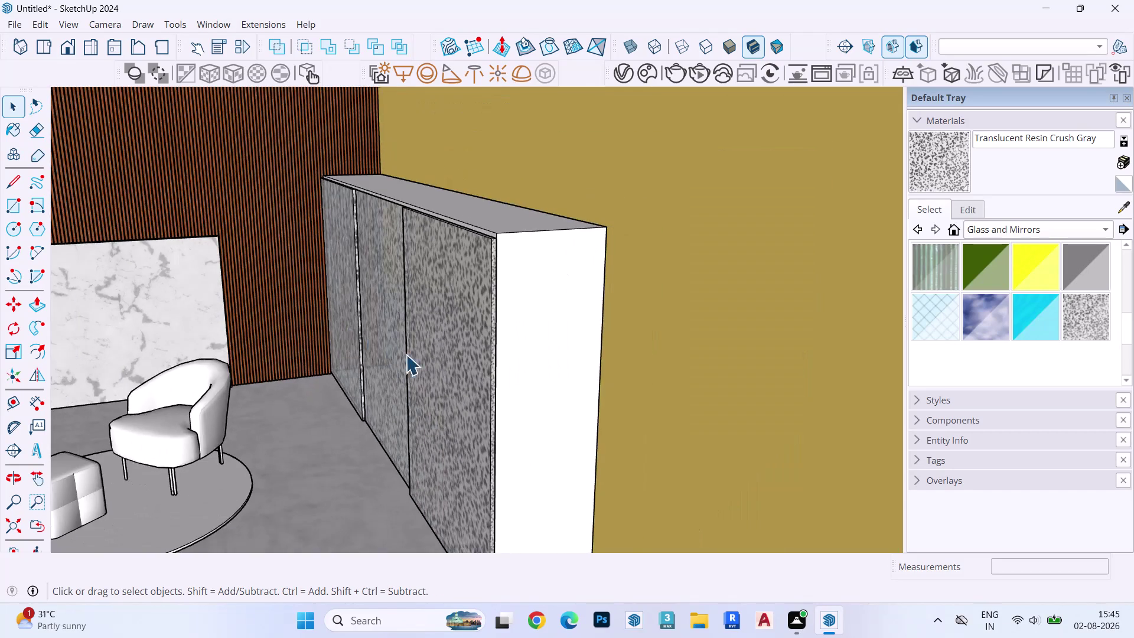
middle_drag(406, 354, 493, 303)
scroll(down, 3)
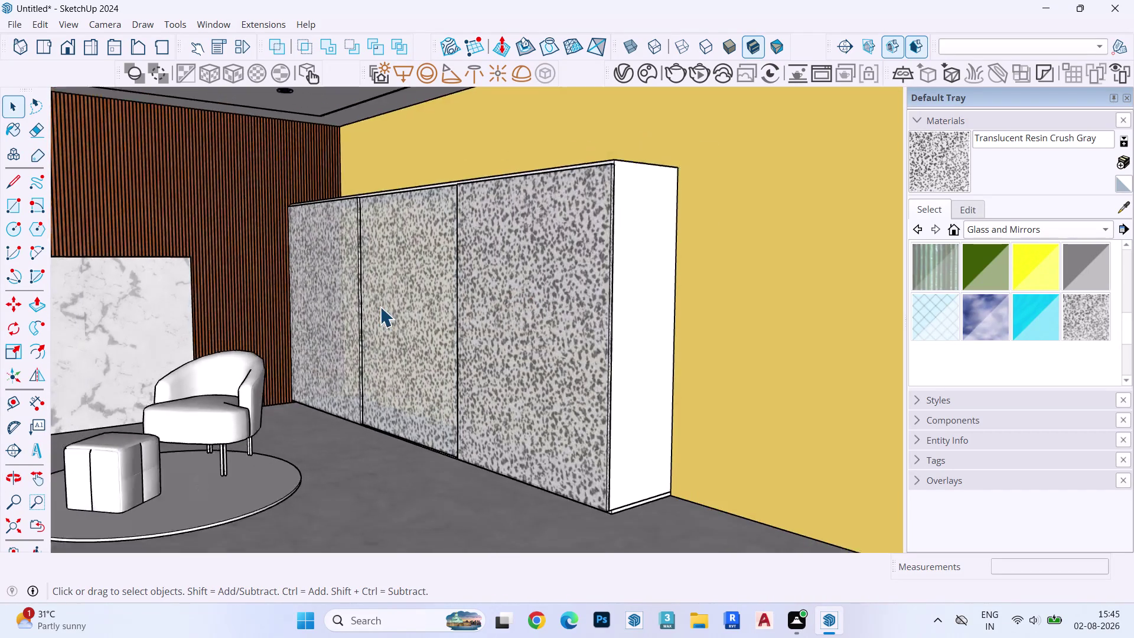
scroll(down, 3)
scroll(down, 3)
Orbit around the wardrobe's rear panel, open side and white side panel.
middle_drag(378, 312, 846, 295)
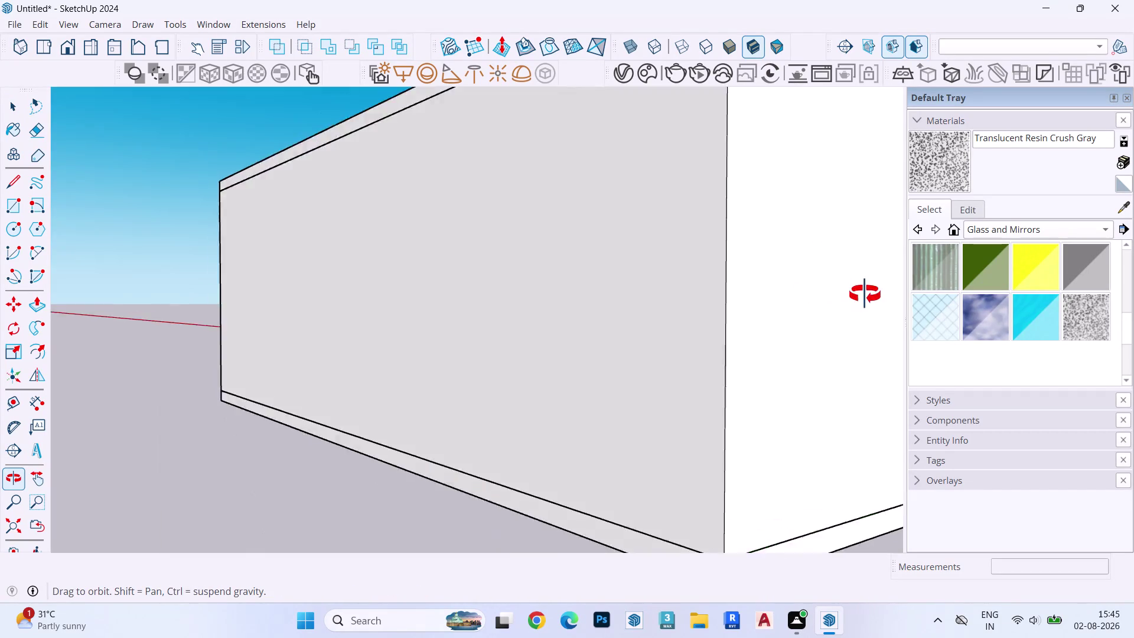
middle_drag(846, 294, 929, 314)
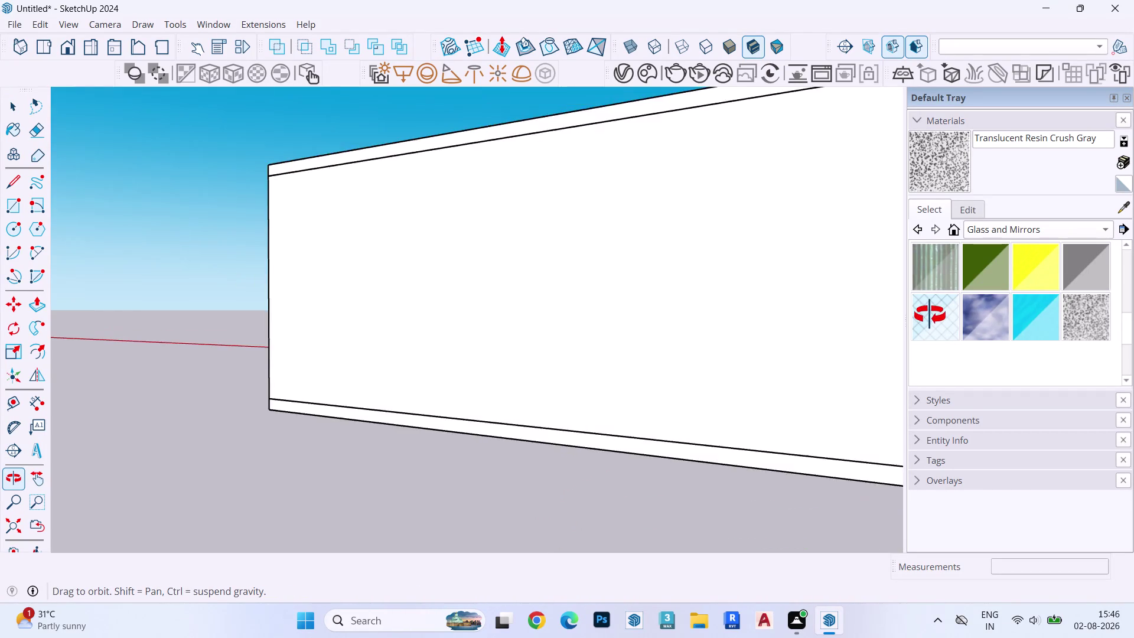
middle_drag(929, 315, 540, 350)
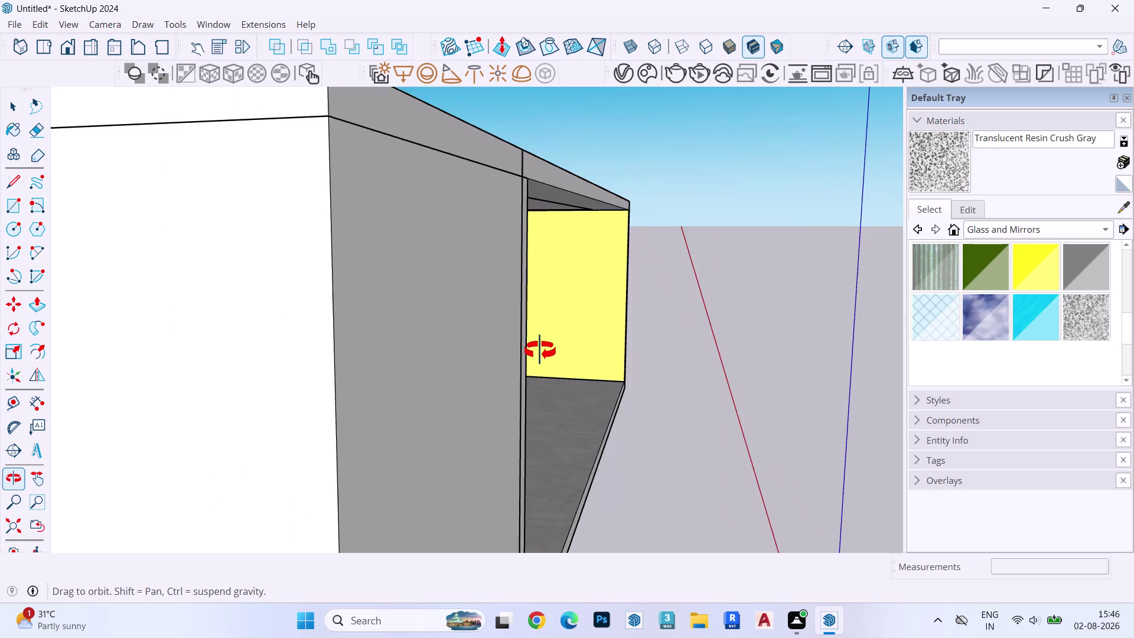
middle_drag(540, 351, 390, 358)
scroll(up, 3)
middle_drag(457, 291, 452, 298)
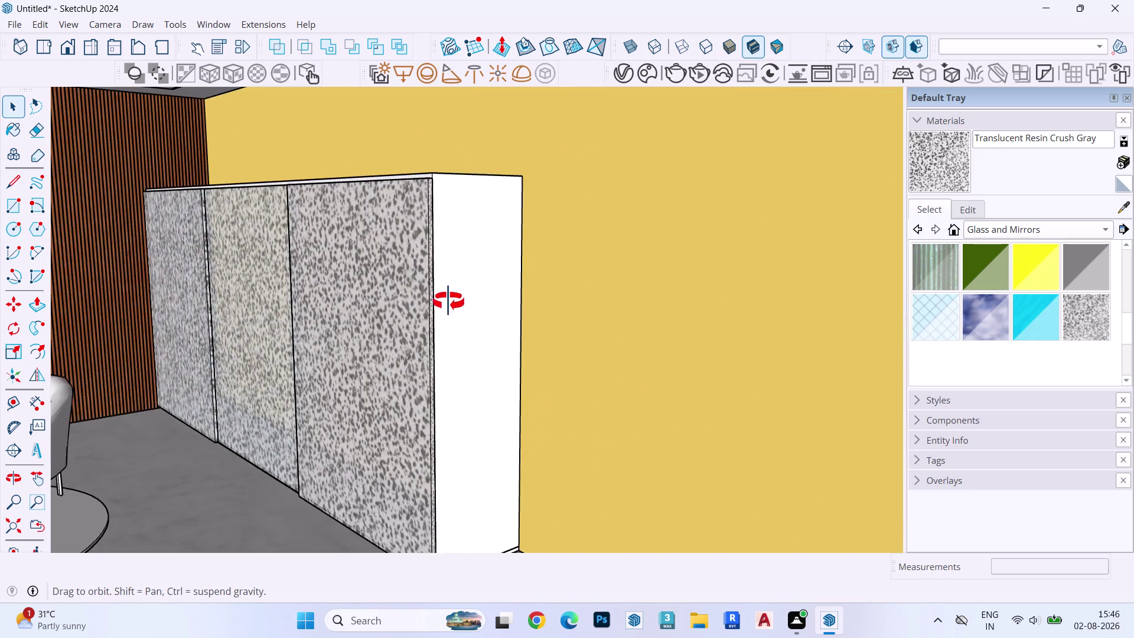
middle_drag(452, 297, 325, 330)
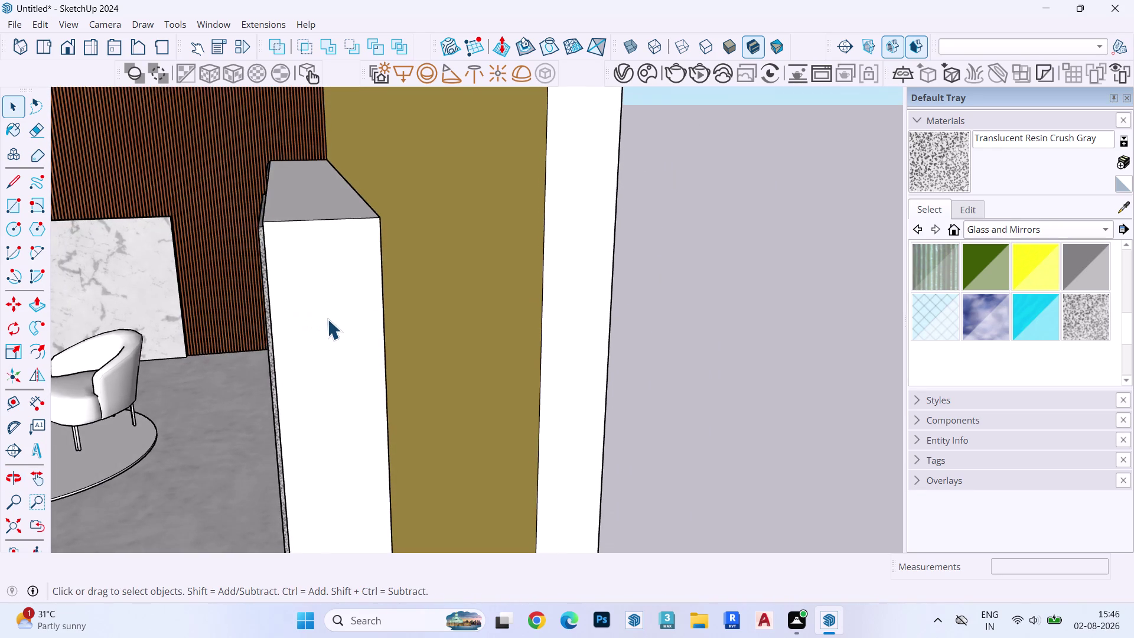
Run the geometry fix plugin on the wardrobe side panel and dismiss its warning.
triple_click(327, 319)
triple_click(327, 318)
click(332, 321)
key(Escape)
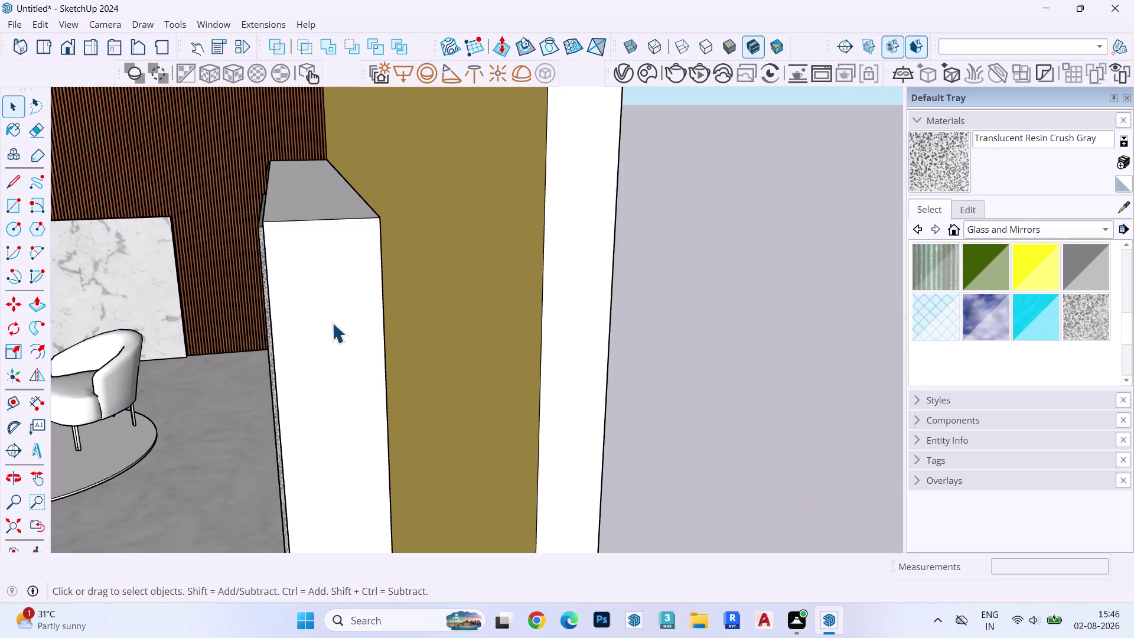
triple_click(332, 322)
click(332, 323)
right_click(331, 322)
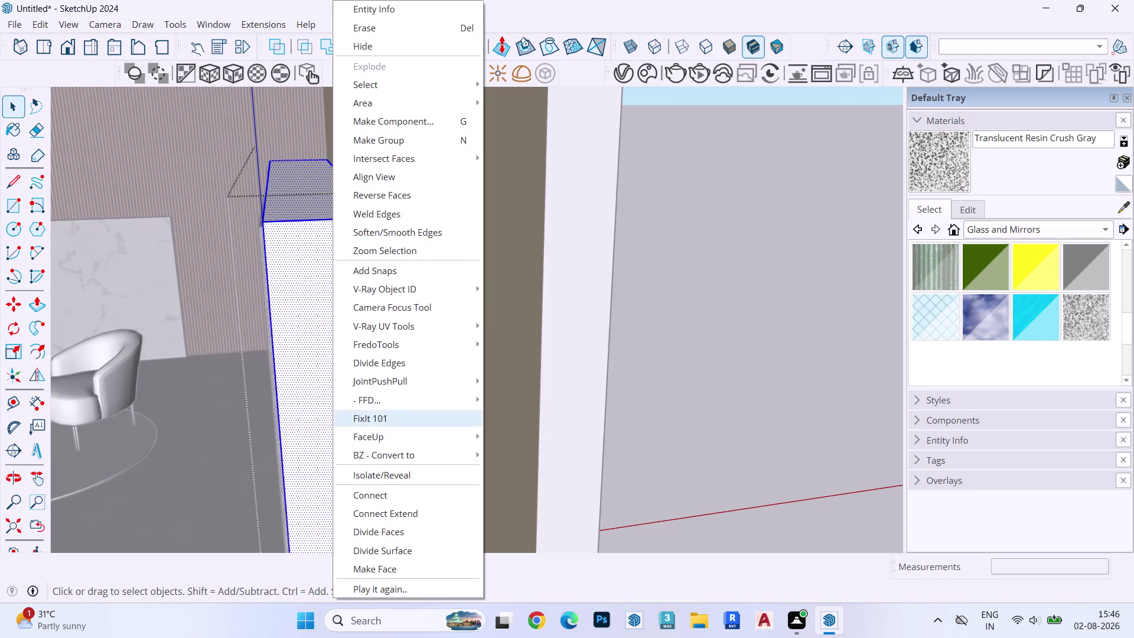
click(406, 479)
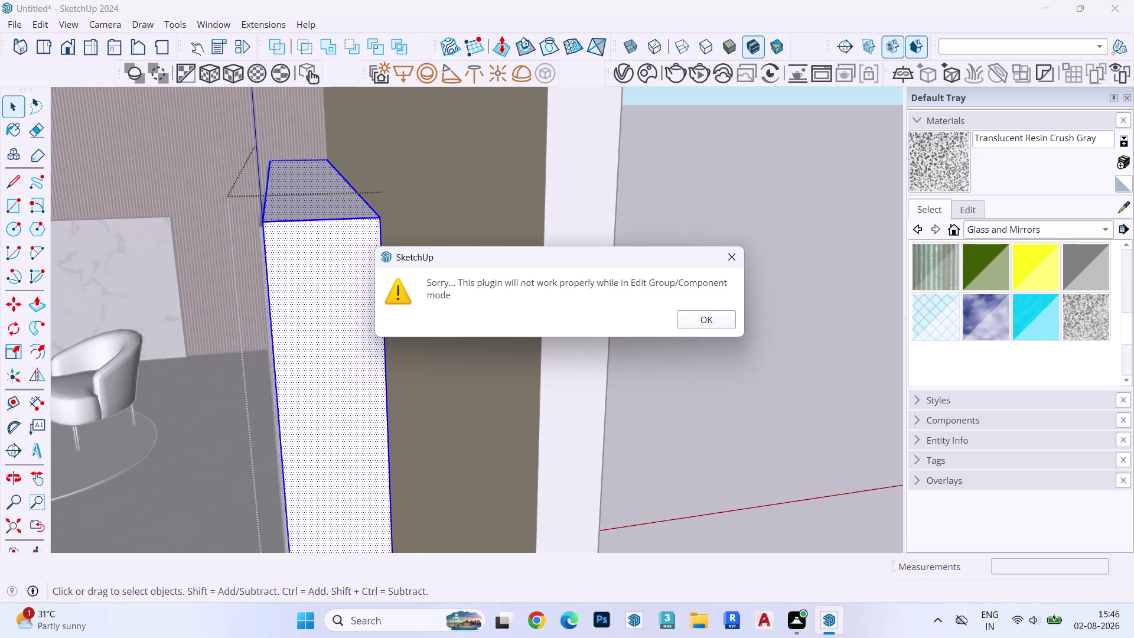
key(Escape)
key(Escape)
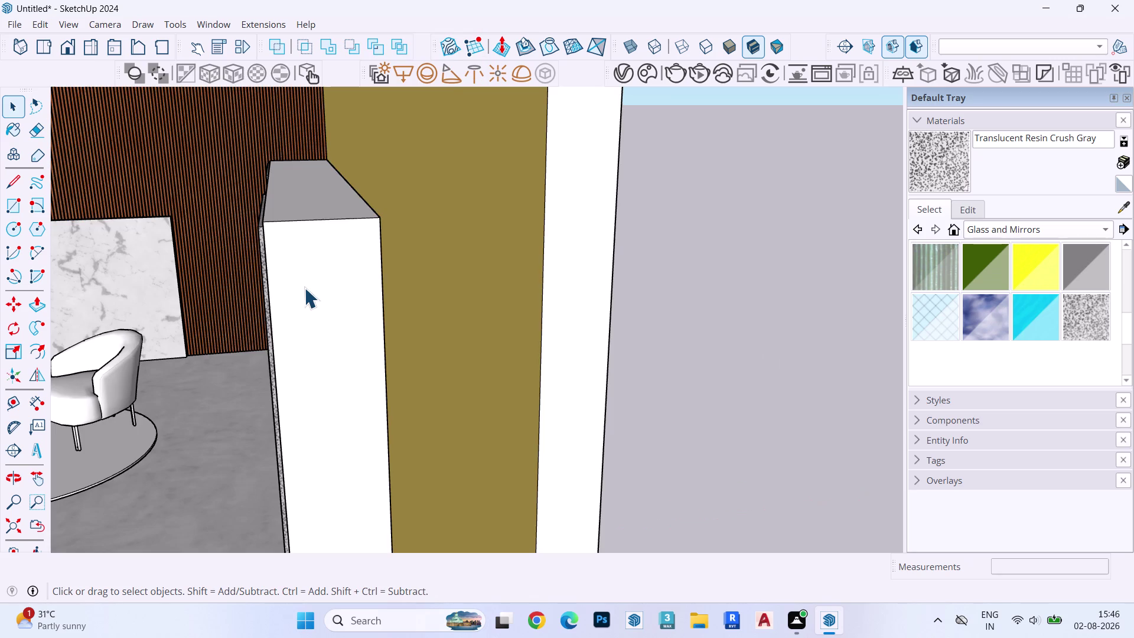
Isolate the wardrobe frame group and orbit to face its open front.
click(304, 285)
right_click(305, 286)
click(369, 404)
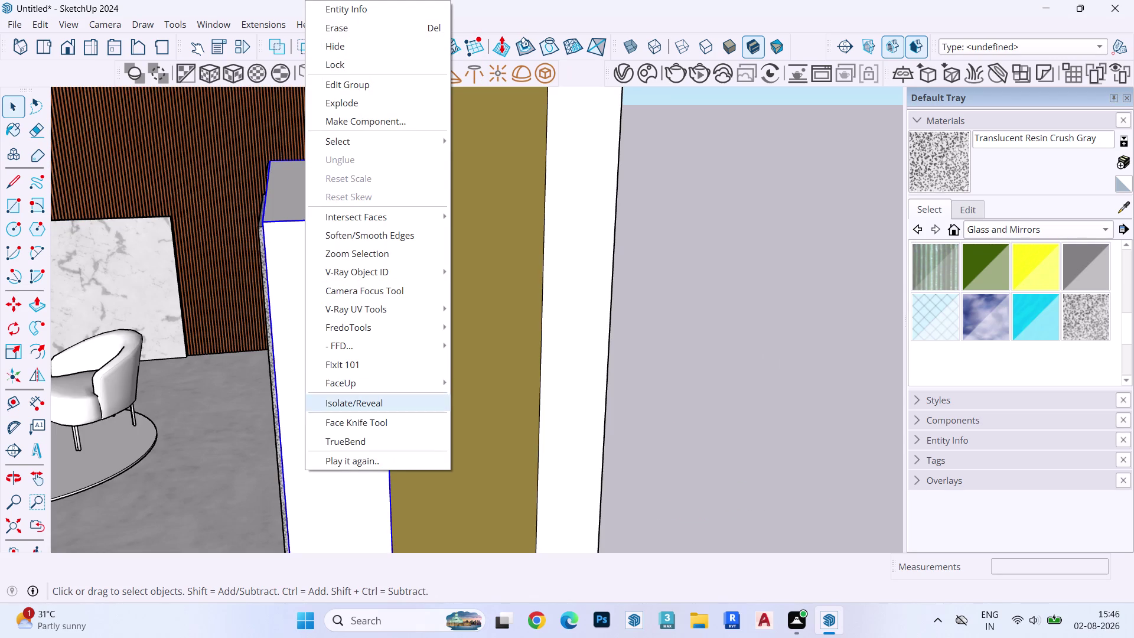
scroll(down, 3)
scroll(up, 3)
scroll(down, 3)
middle_drag(339, 340, 442, 334)
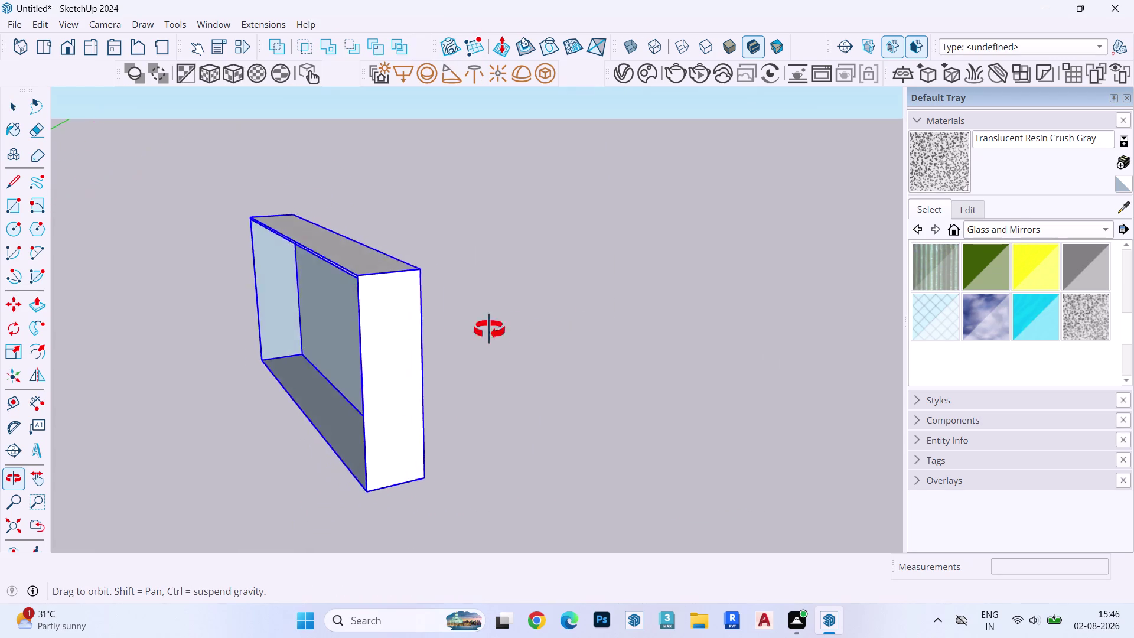
middle_drag(442, 335, 680, 304)
scroll(up, 3)
click(420, 335)
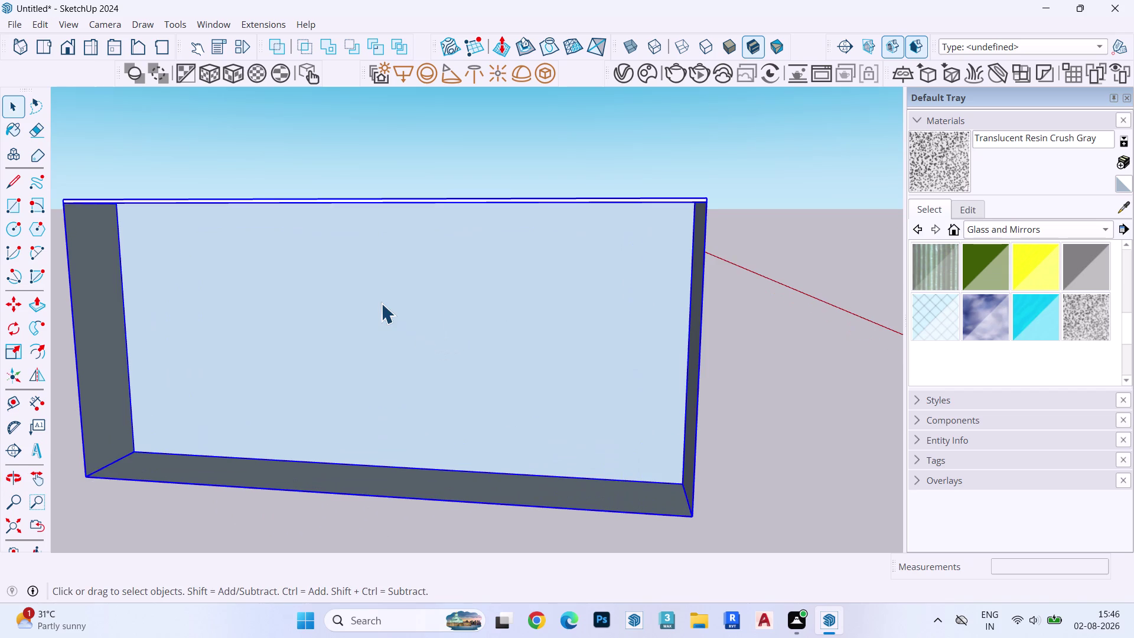
Inside the frame group, push the back face 0.25 inch, then repeat on the left side face.
double_click(381, 303)
click(386, 294)
key(p)
click(386, 294)
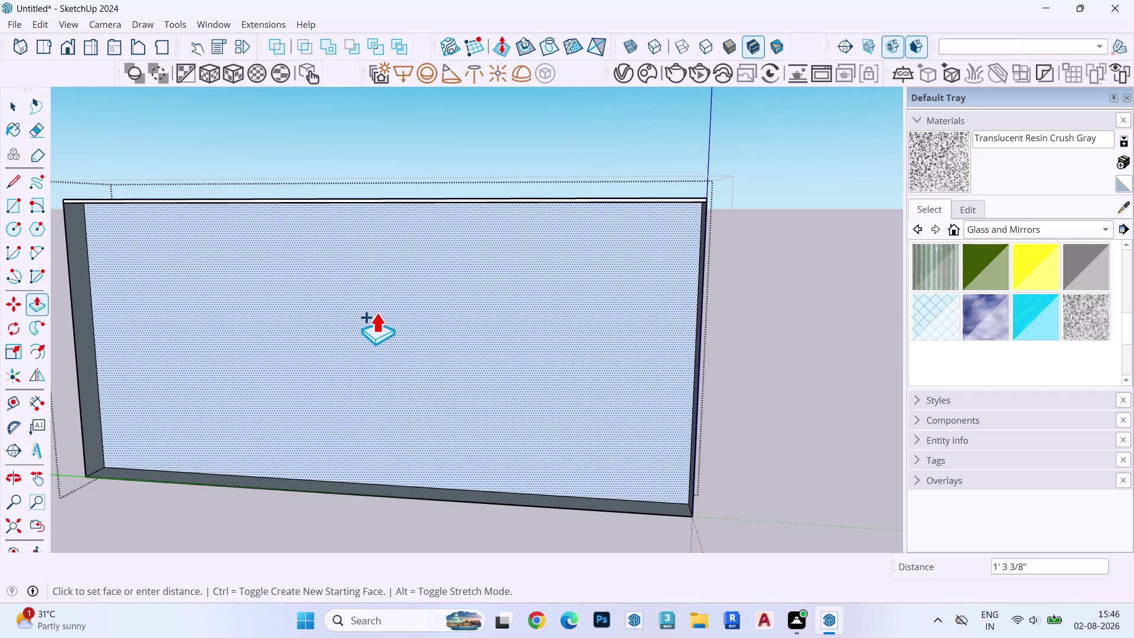
text(.25)
key(Return)
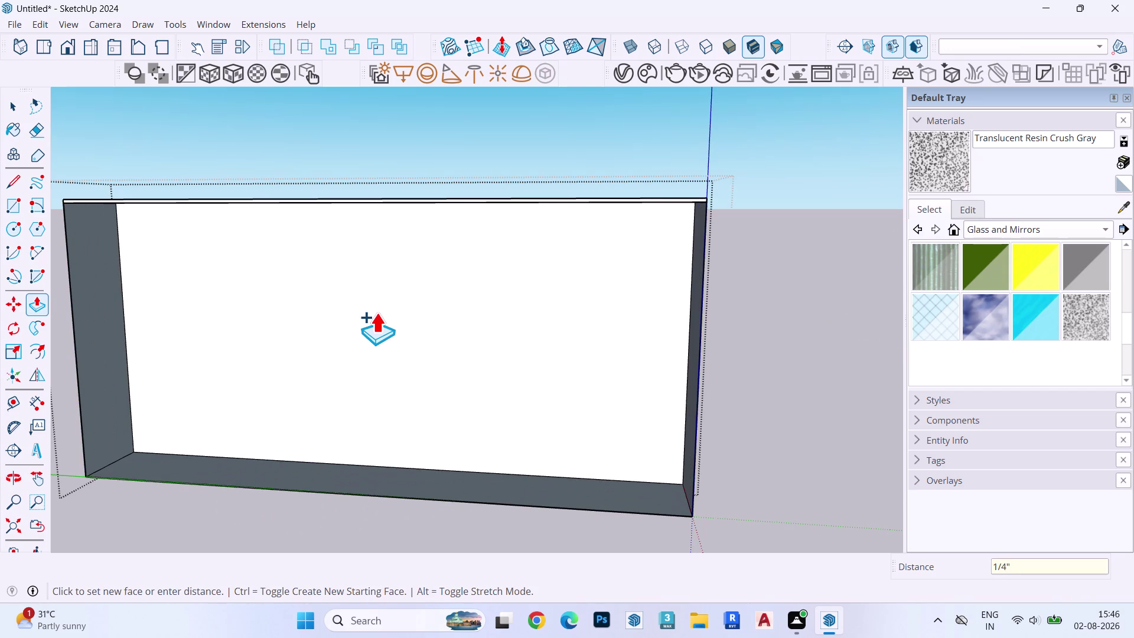
key(Escape)
double_click(112, 352)
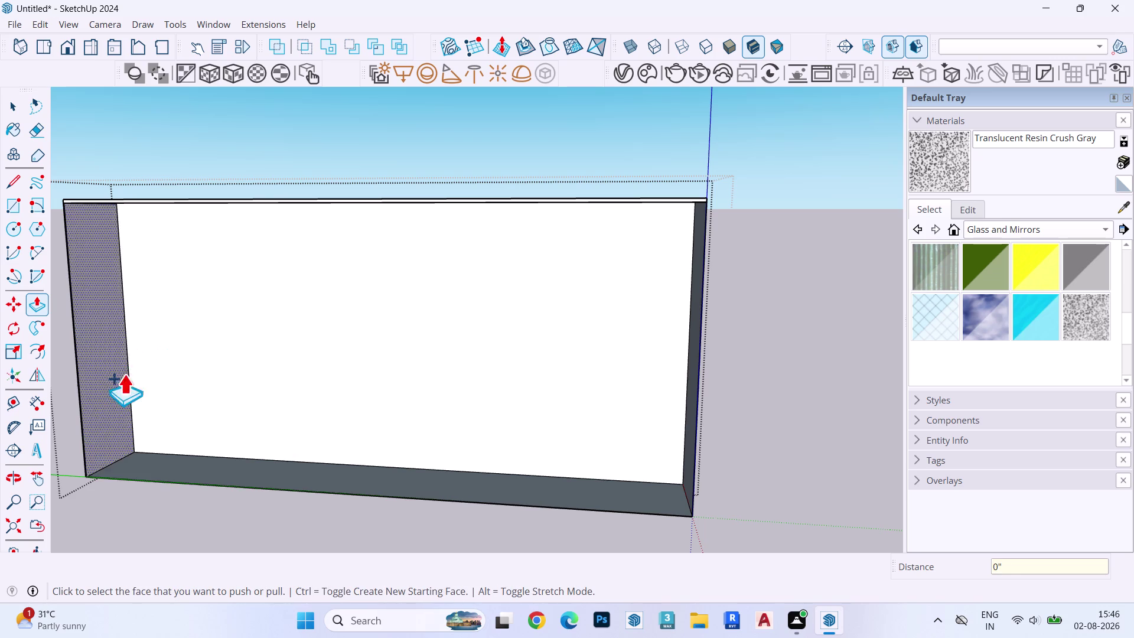
double_click(149, 468)
Orbit to view the wardrobe frame from below and exit group editing.
middle_drag(572, 428, 710, 434)
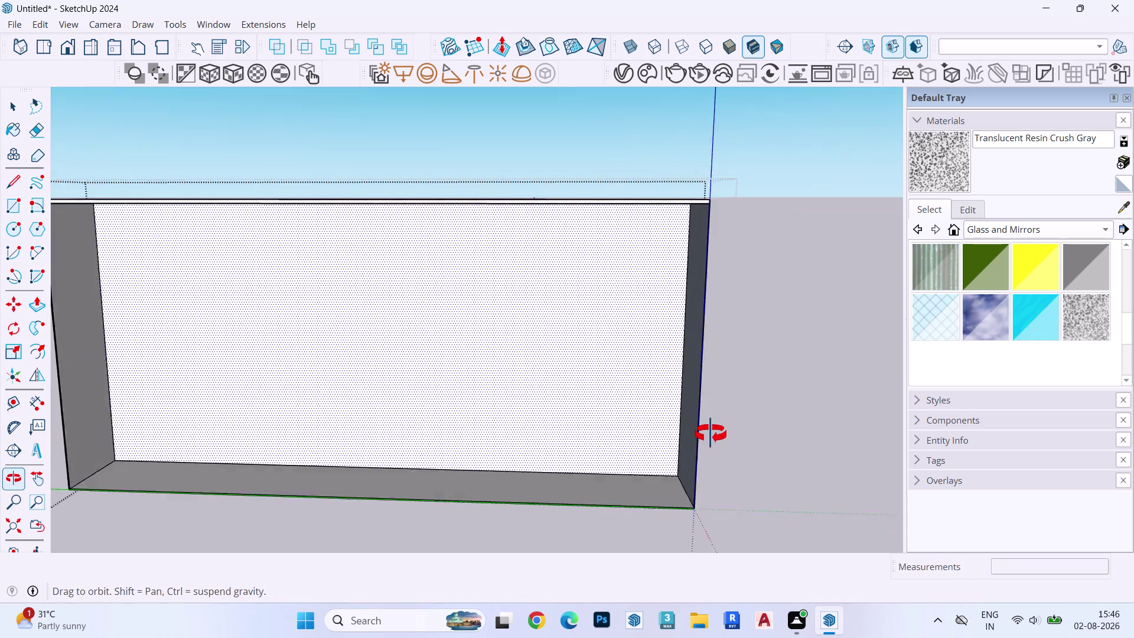
middle_drag(710, 434, 711, 433)
double_click(658, 415)
middle_drag(644, 421, 582, 263)
double_click(586, 180)
key(space)
key(Escape)
key(Escape)
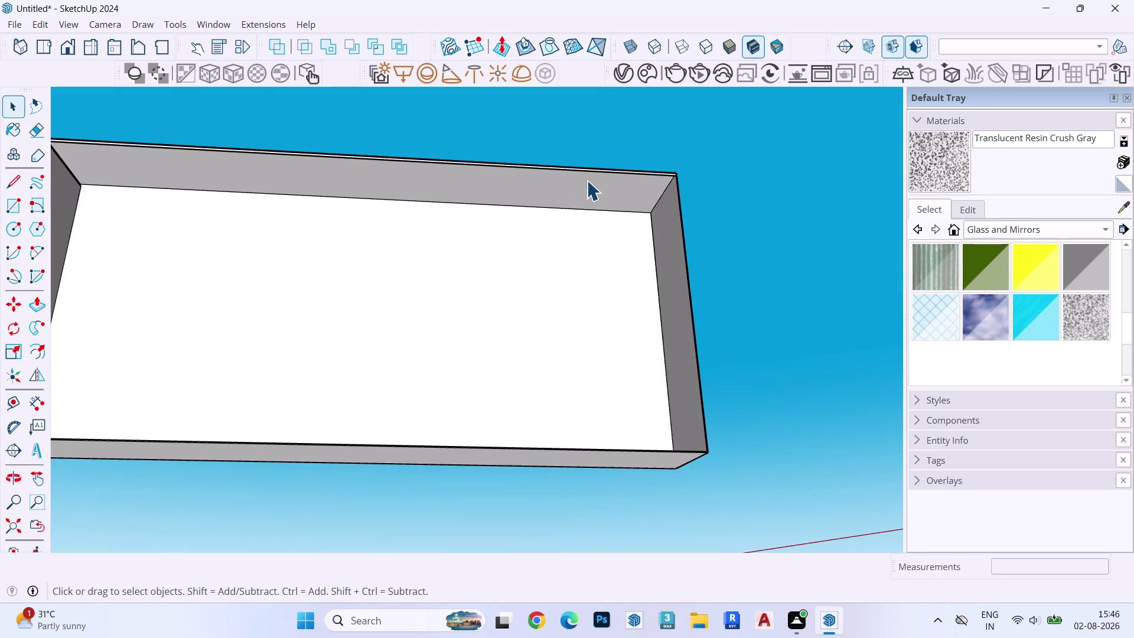
key(Escape)
key(Escape)
key(Escape)
key(Escape)
key(space)
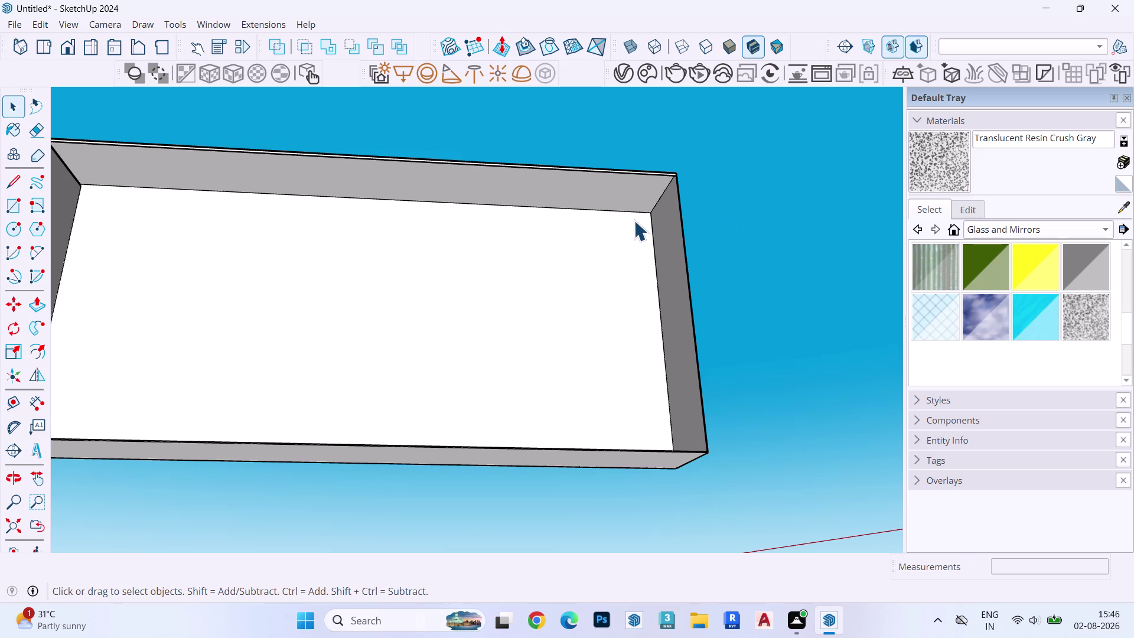
Reveal the rest of the model from the frame's Isolate/Reveal menu and orbit out to the bedroom.
click(634, 220)
right_click(634, 218)
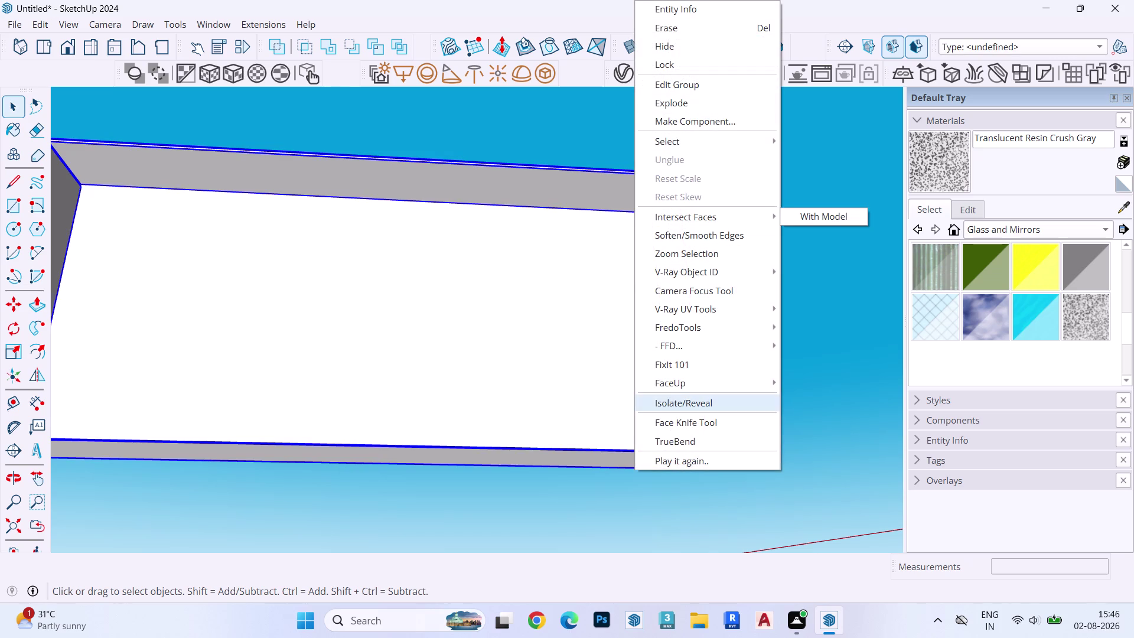
click(709, 403)
key(Escape)
middle_drag(629, 381, 233, 456)
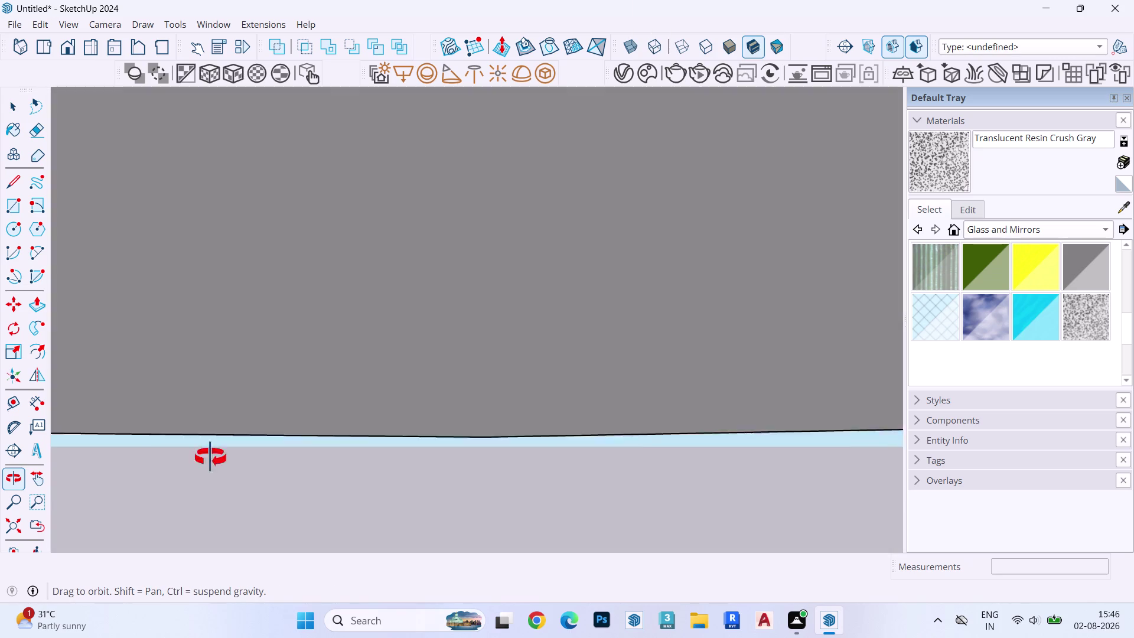
middle_drag(234, 456, 159, 517)
scroll(down, 3)
middle_drag(441, 368, 459, 376)
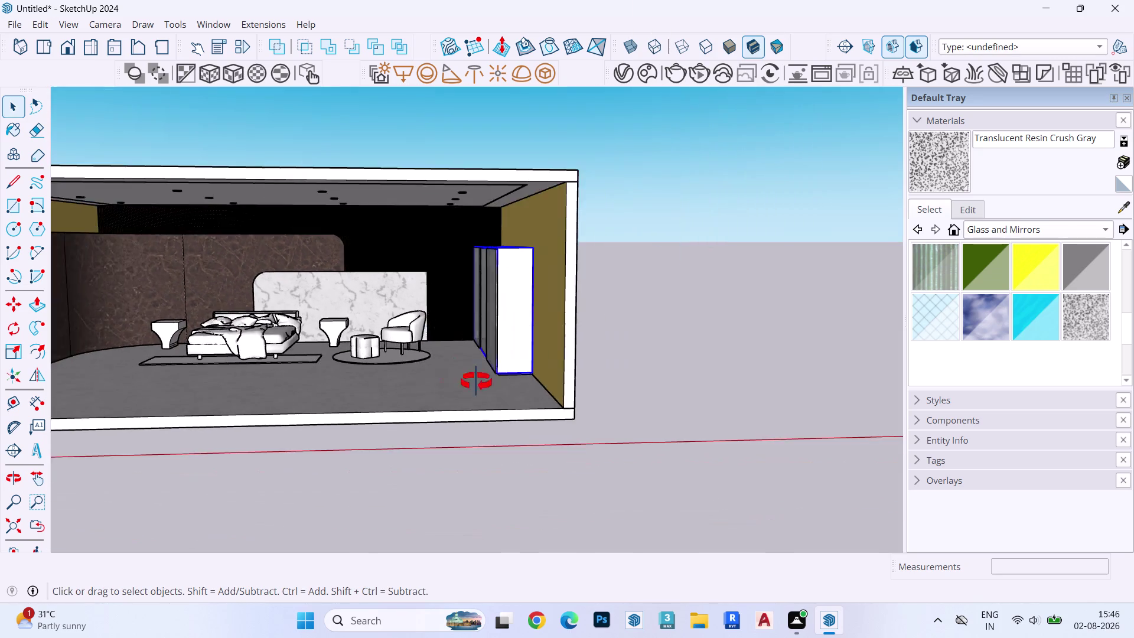
middle_drag(459, 375, 593, 400)
click(766, 243)
scroll(up, 3)
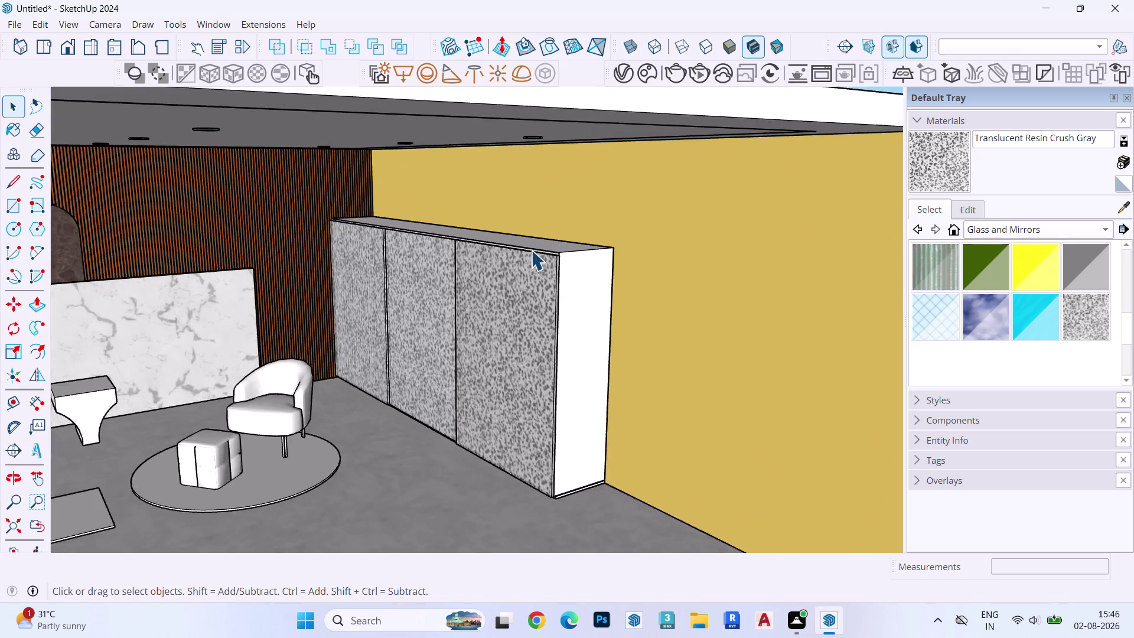
scroll(up, 3)
scroll(down, 3)
scroll(up, 3)
scroll(up, 3)
middle_drag(581, 274, 479, 259)
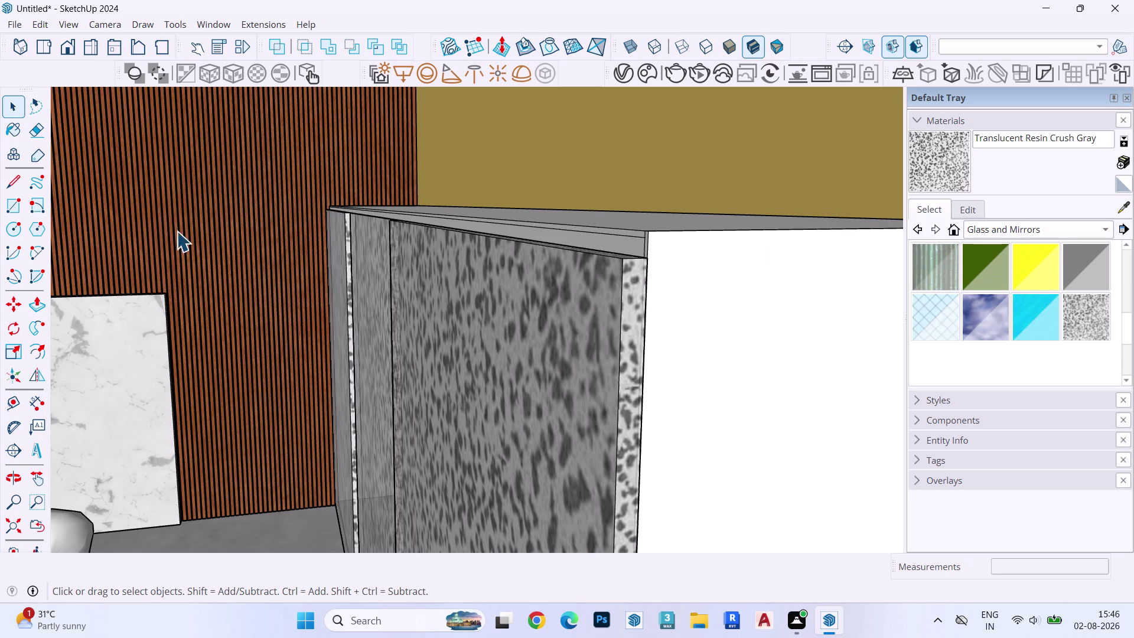
scroll(down, 3)
scroll(down, 3)
middle_drag(662, 331, 586, 324)
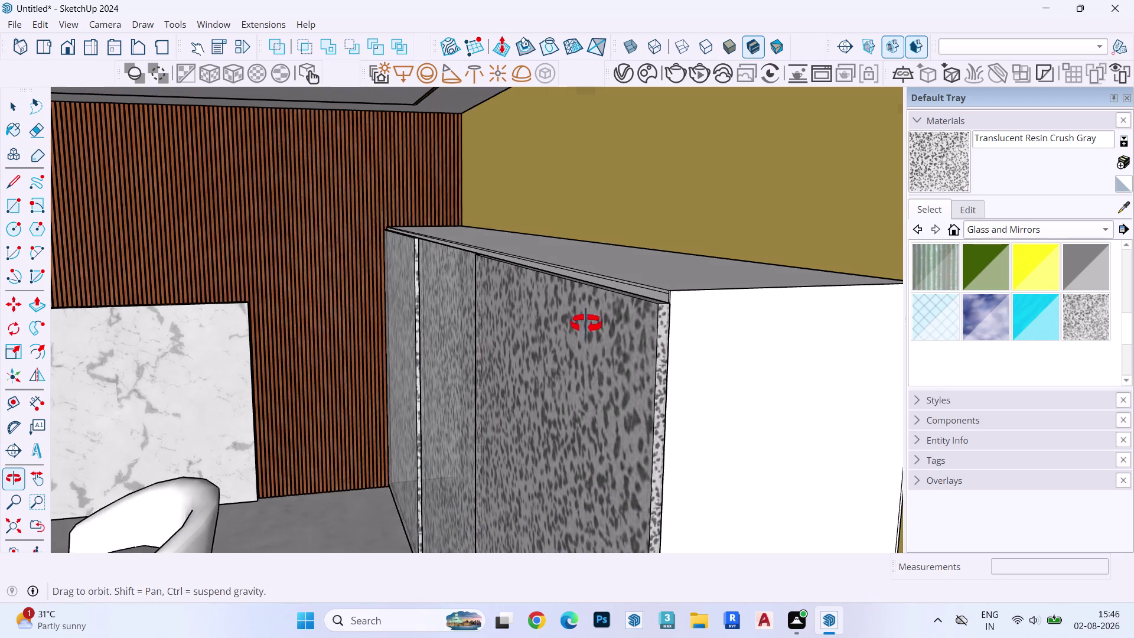
middle_drag(585, 324, 639, 312)
scroll(down, 3)
scroll(down, 3)
scroll(up, 3)
scroll(down, 3)
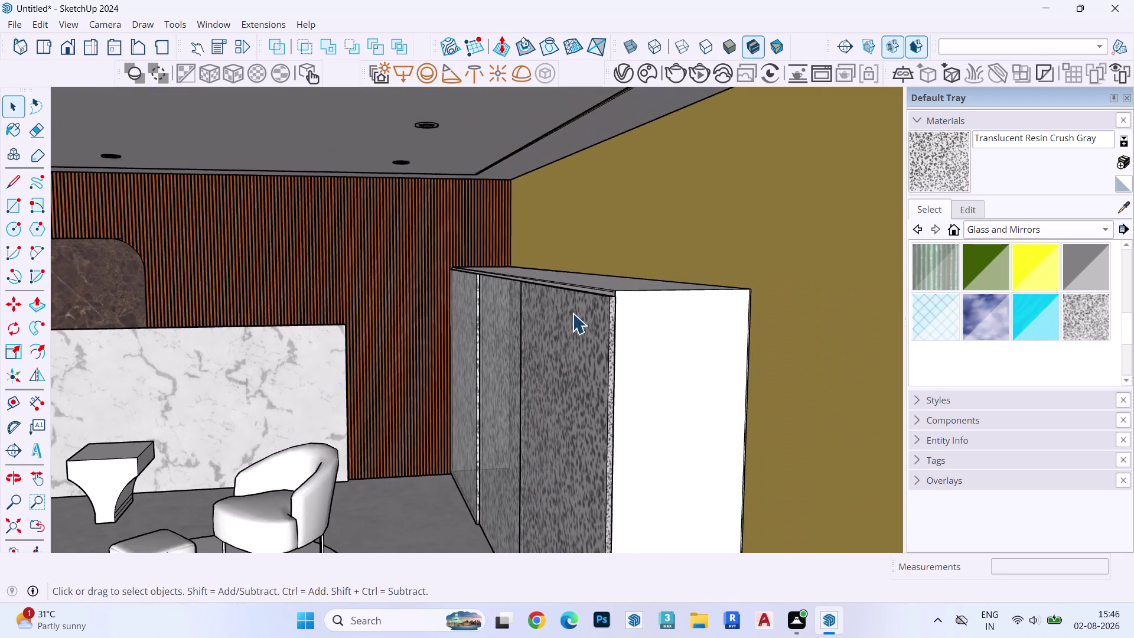
scroll(down, 3)
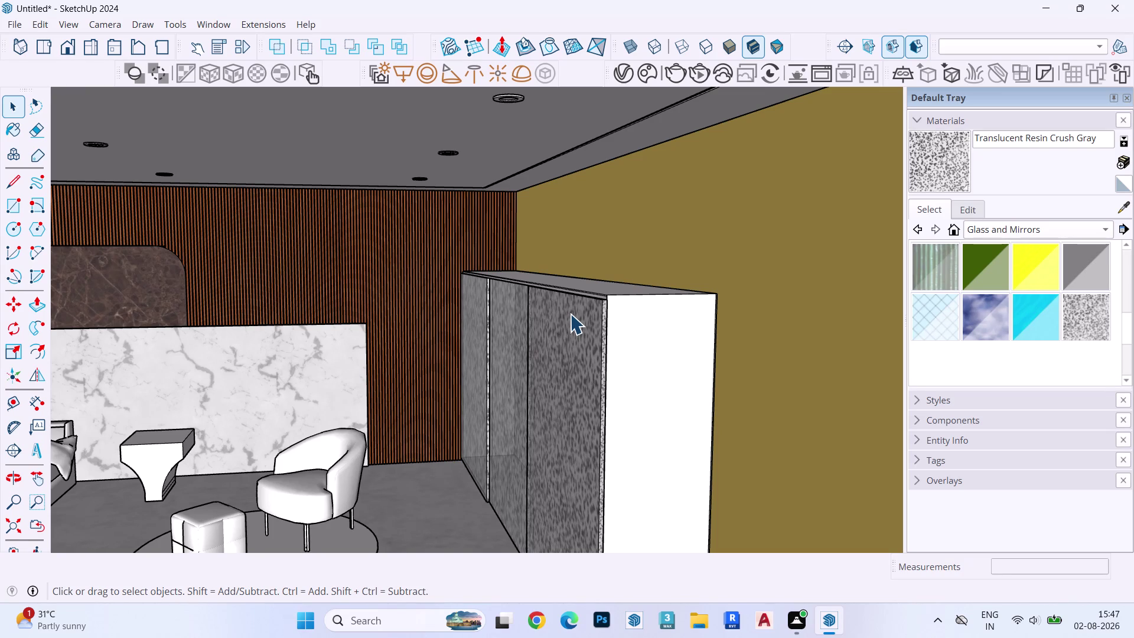
scroll(down, 3)
scroll(down, 3)
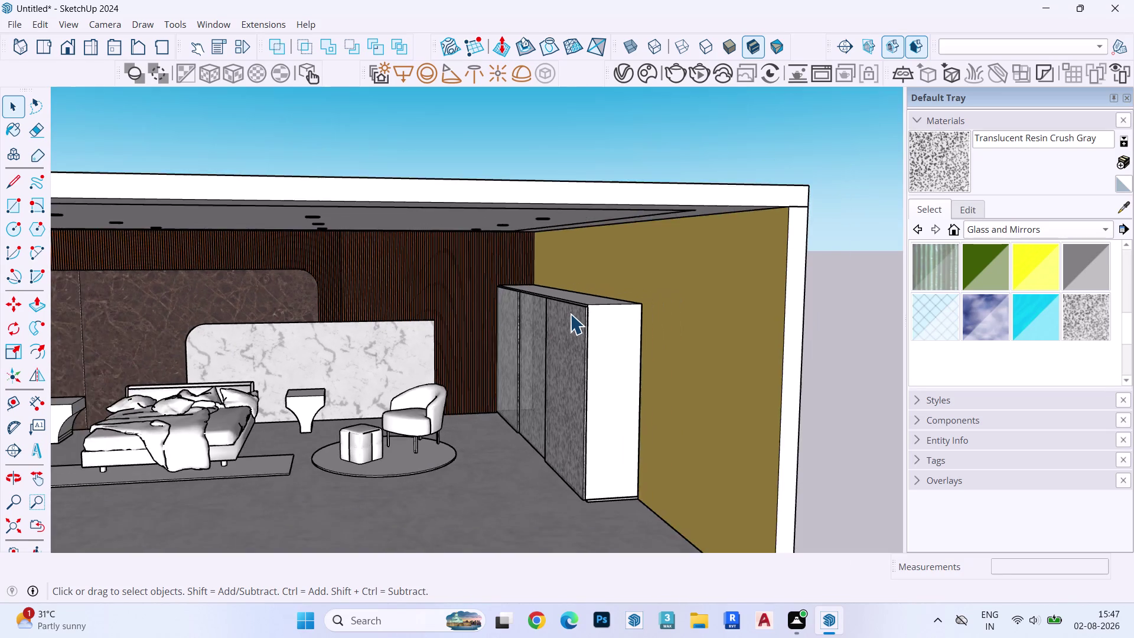
scroll(down, 3)
middle_drag(568, 315, 643, 316)
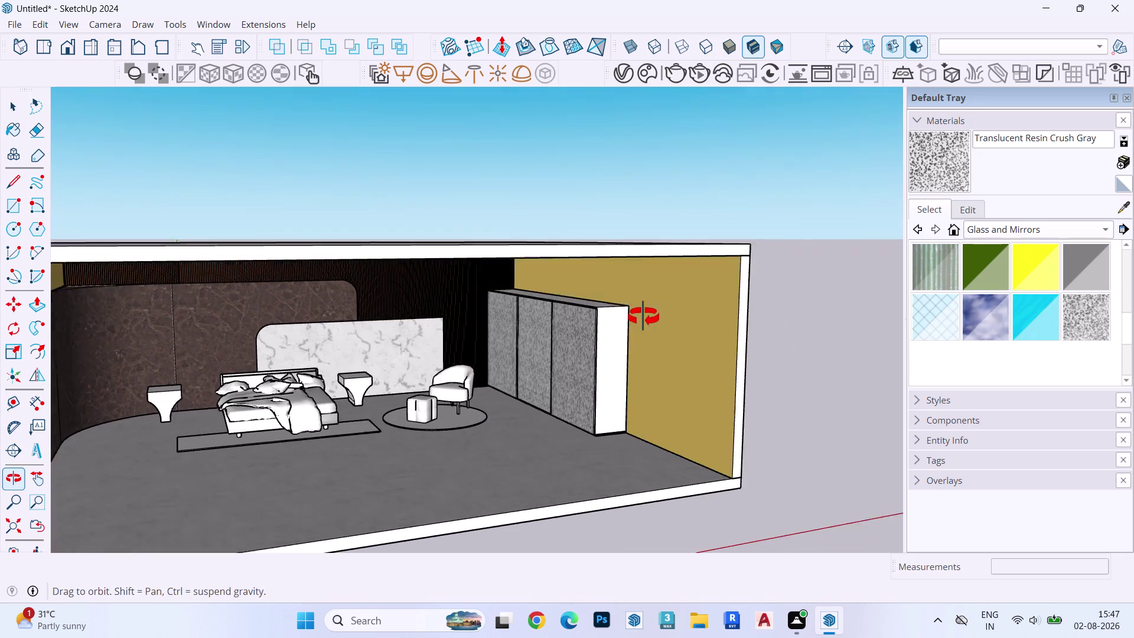
middle_drag(642, 317, 654, 324)
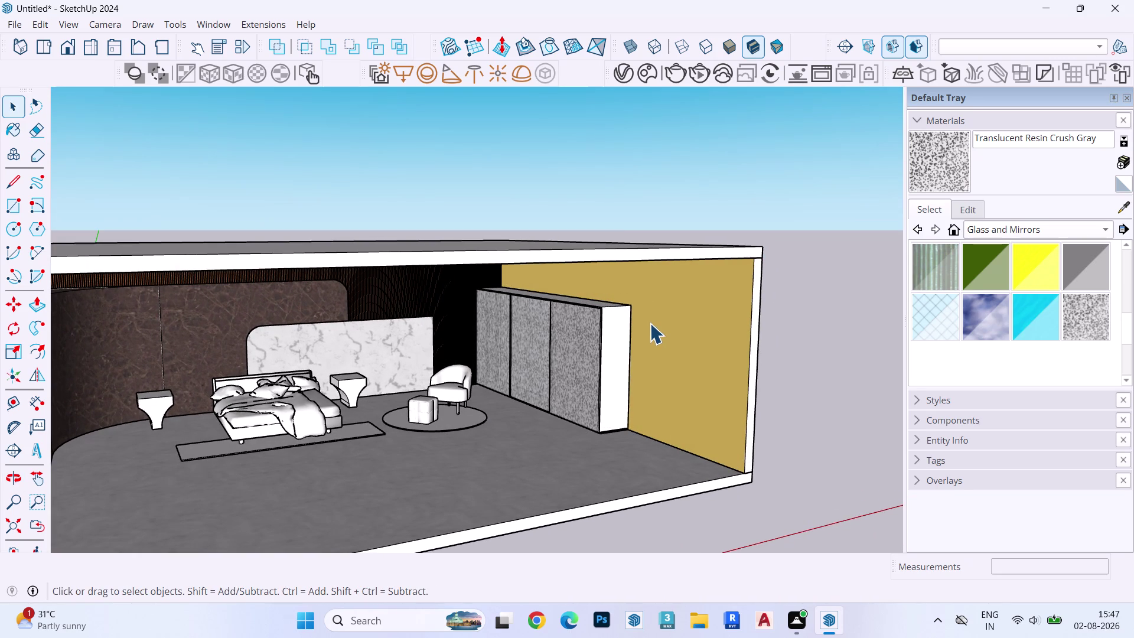
scroll(down, 3)
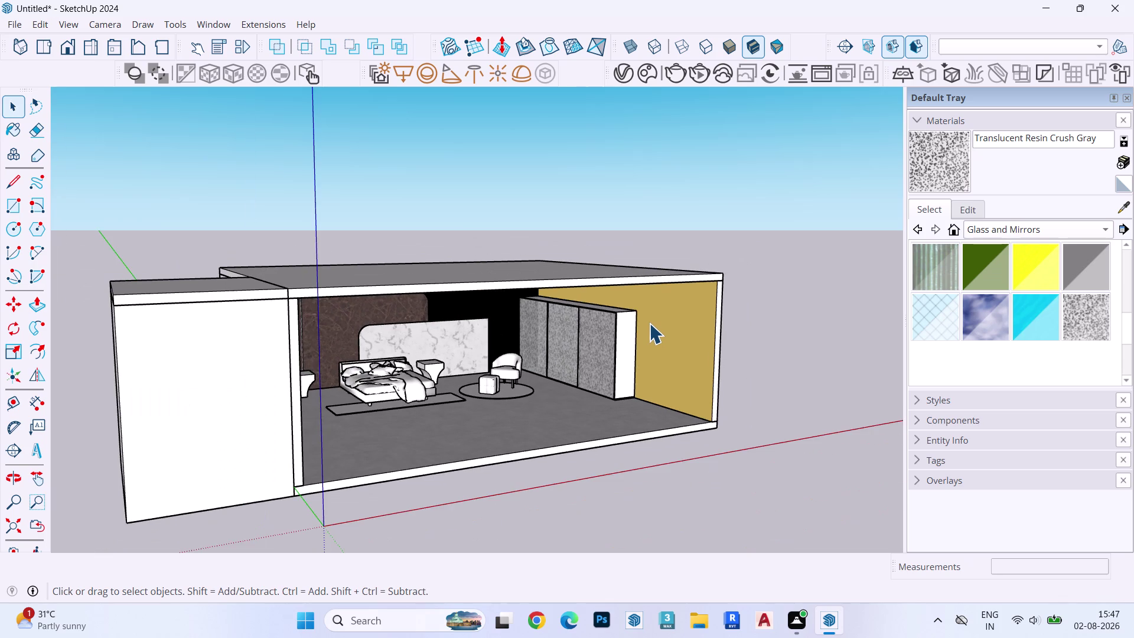
scroll(down, 3)
middle_drag(647, 323, 493, 335)
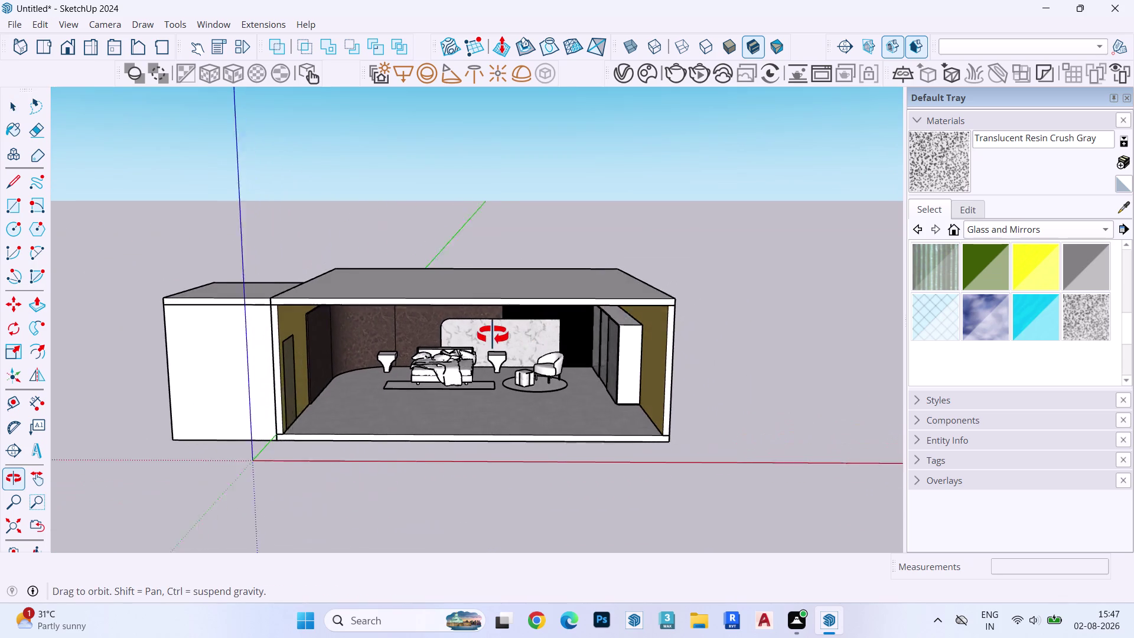
middle_drag(493, 335, 503, 294)
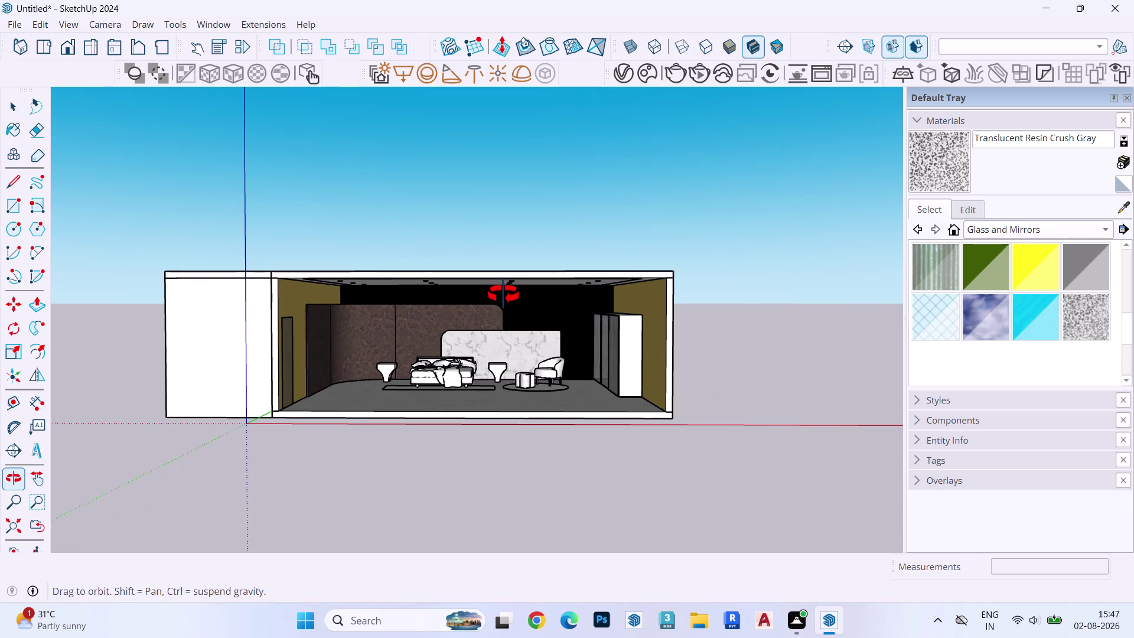
middle_drag(504, 294, 502, 292)
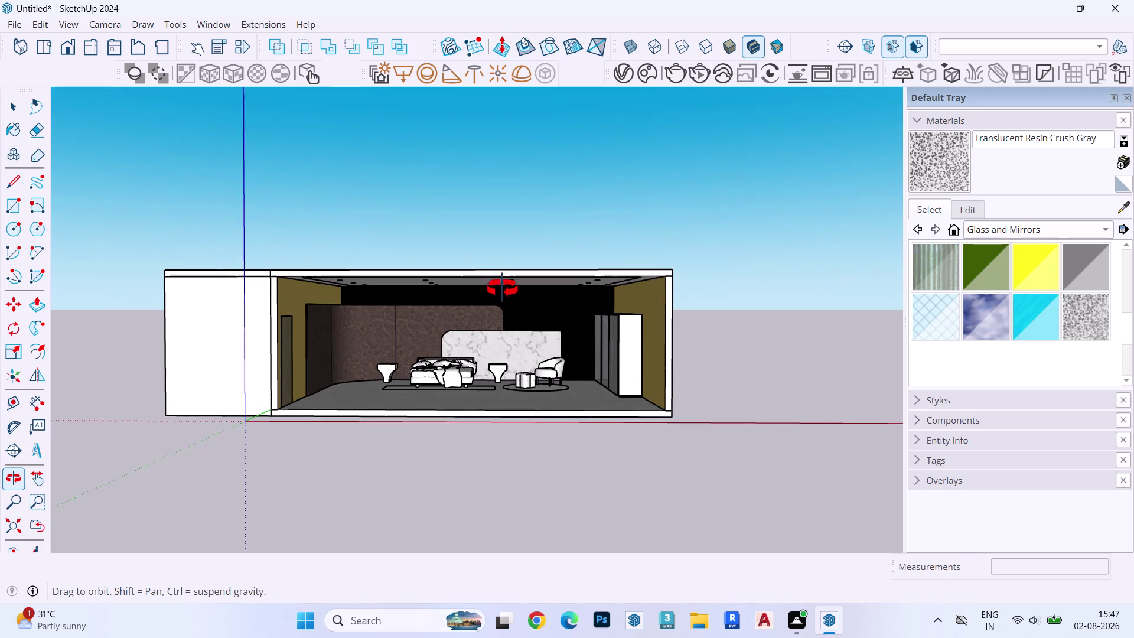
middle_drag(502, 292, 500, 284)
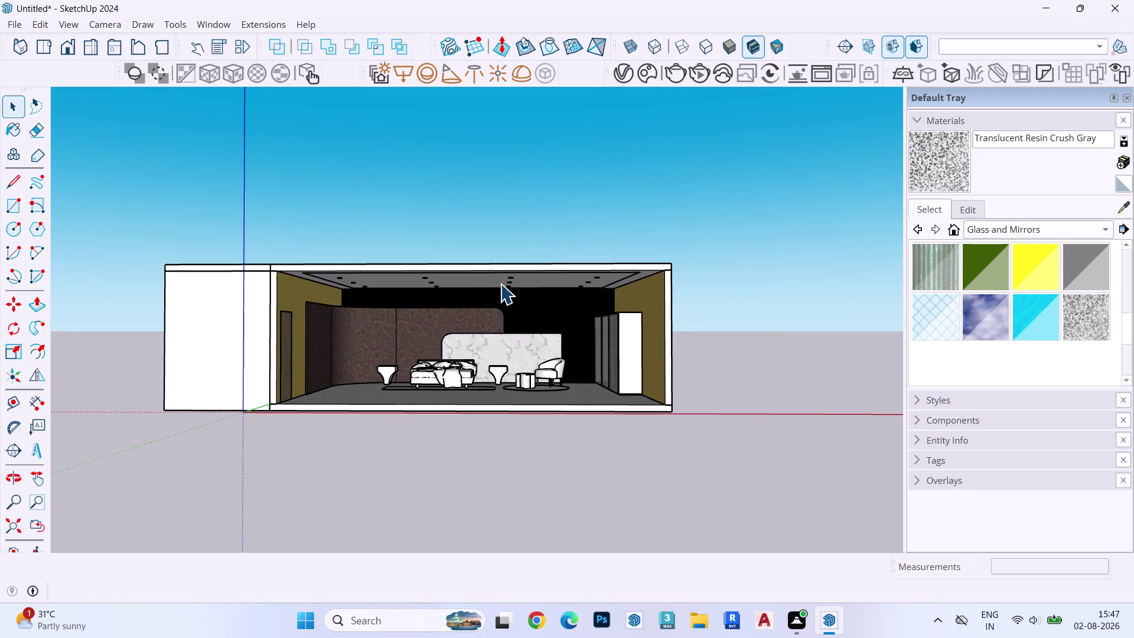
middle_drag(506, 317, 457, 341)
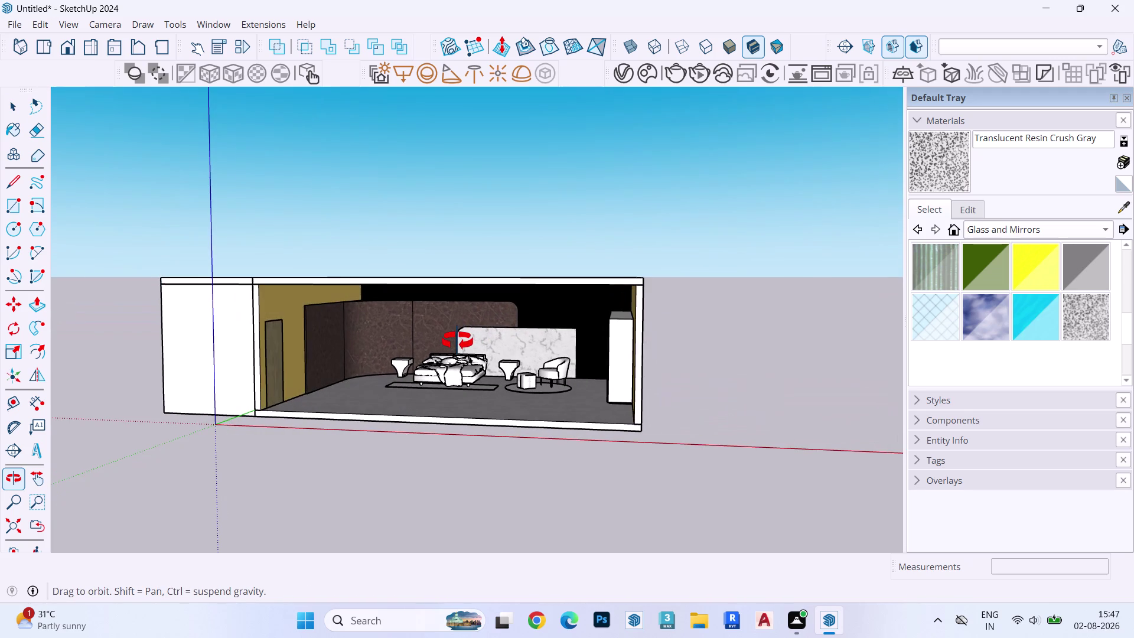
middle_drag(457, 341, 457, 312)
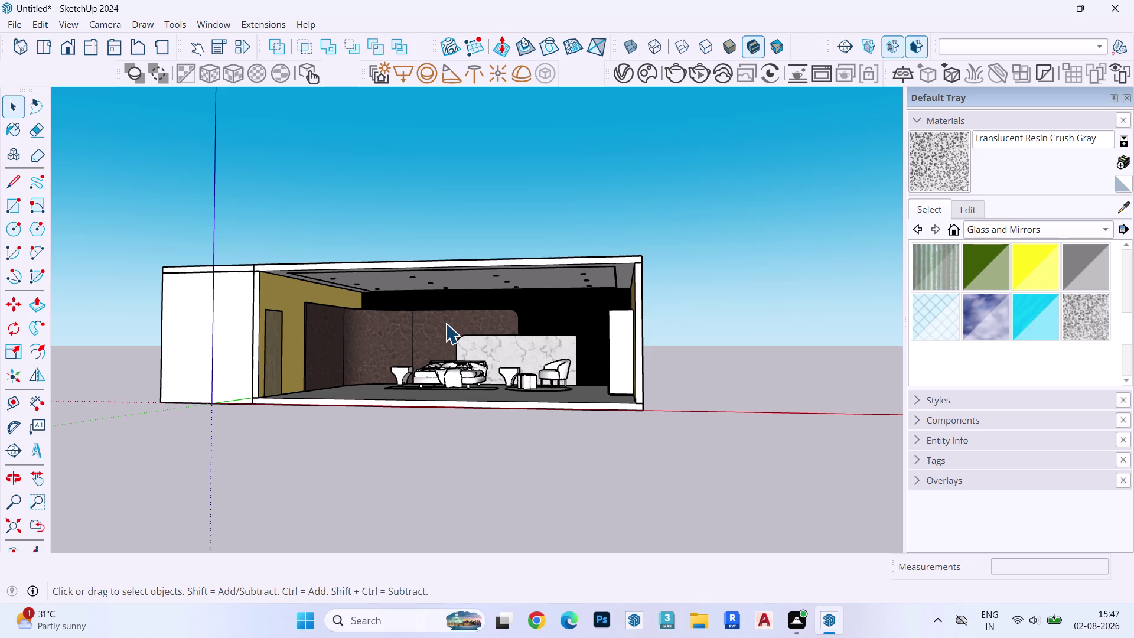
middle_drag(402, 346, 423, 345)
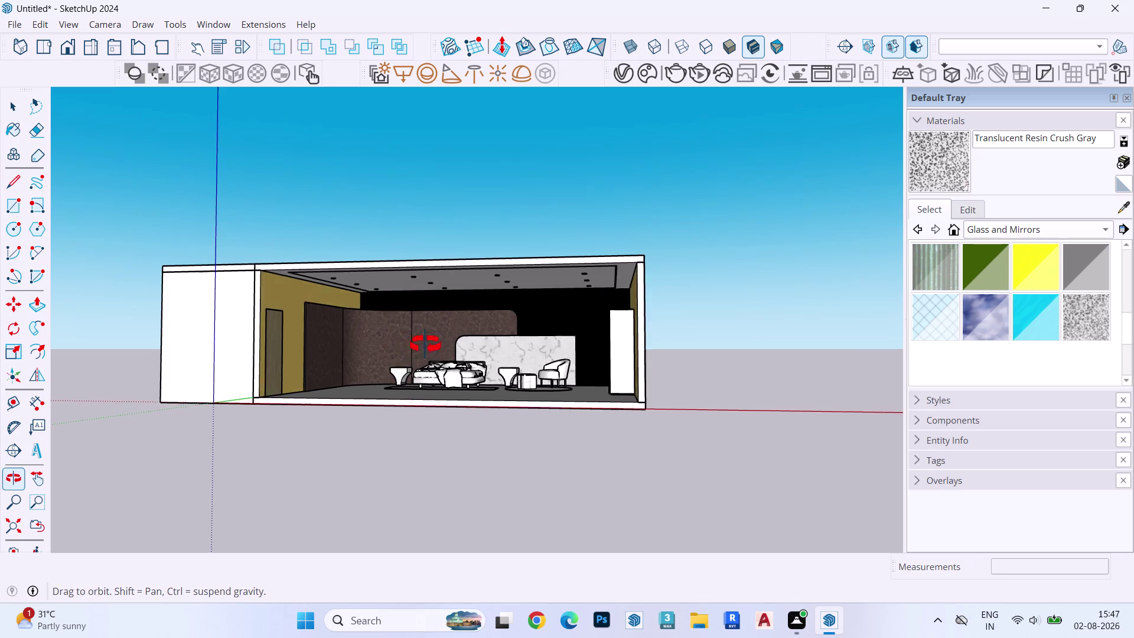
middle_drag(423, 344, 463, 358)
scroll(up, 3)
scroll(up, 3)
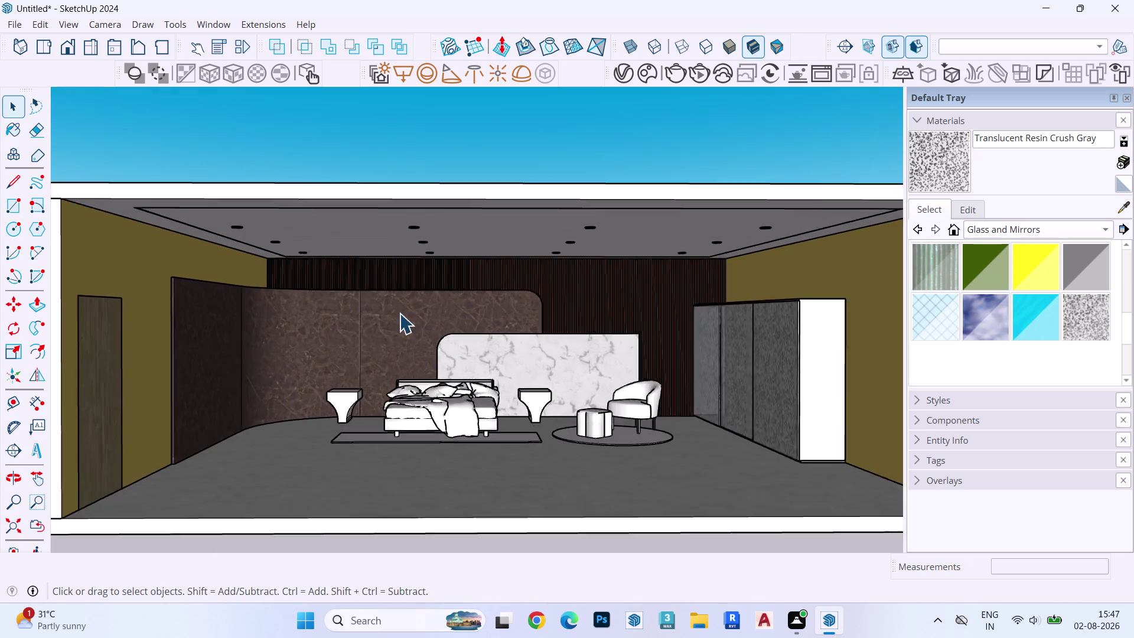
scroll(up, 3)
scroll(up, 3)
scroll(down, 3)
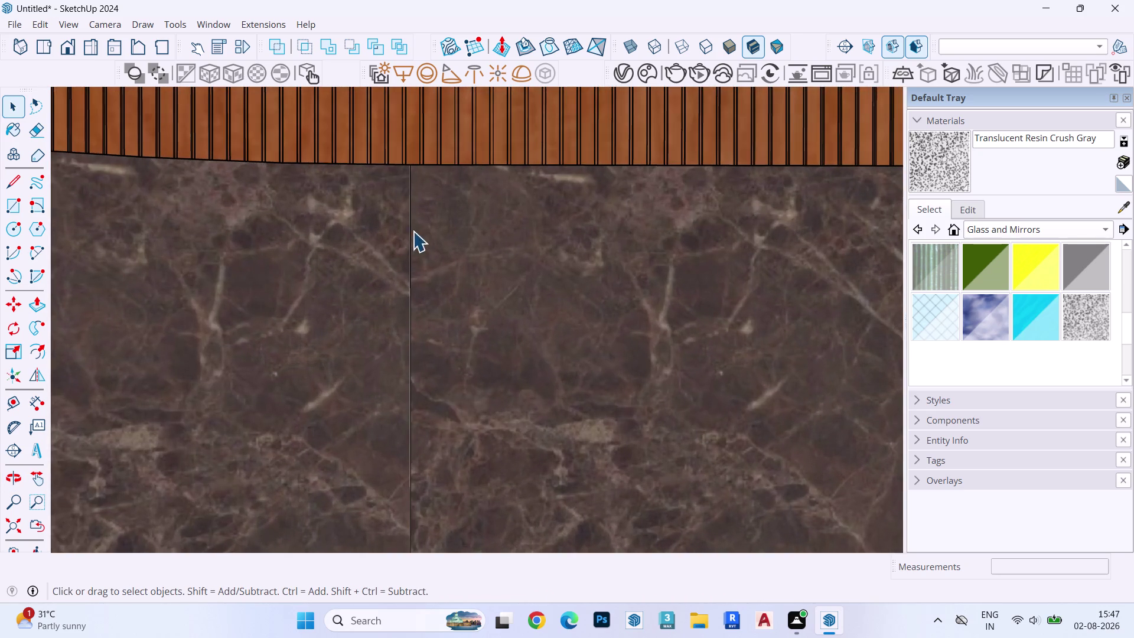
middle_drag(417, 229, 183, 390)
scroll(up, 3)
scroll(down, 3)
scroll(up, 3)
scroll(down, 3)
scroll(up, 3)
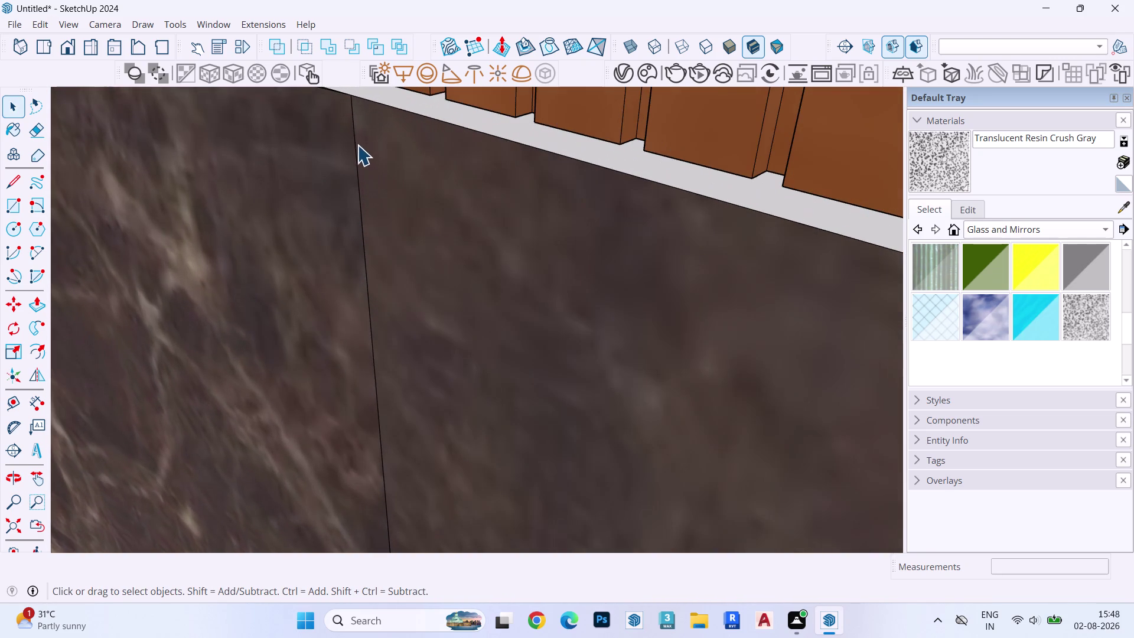
click(352, 138)
scroll(down, 3)
scroll(up, 3)
scroll(down, 3)
scroll(up, 3)
scroll(down, 3)
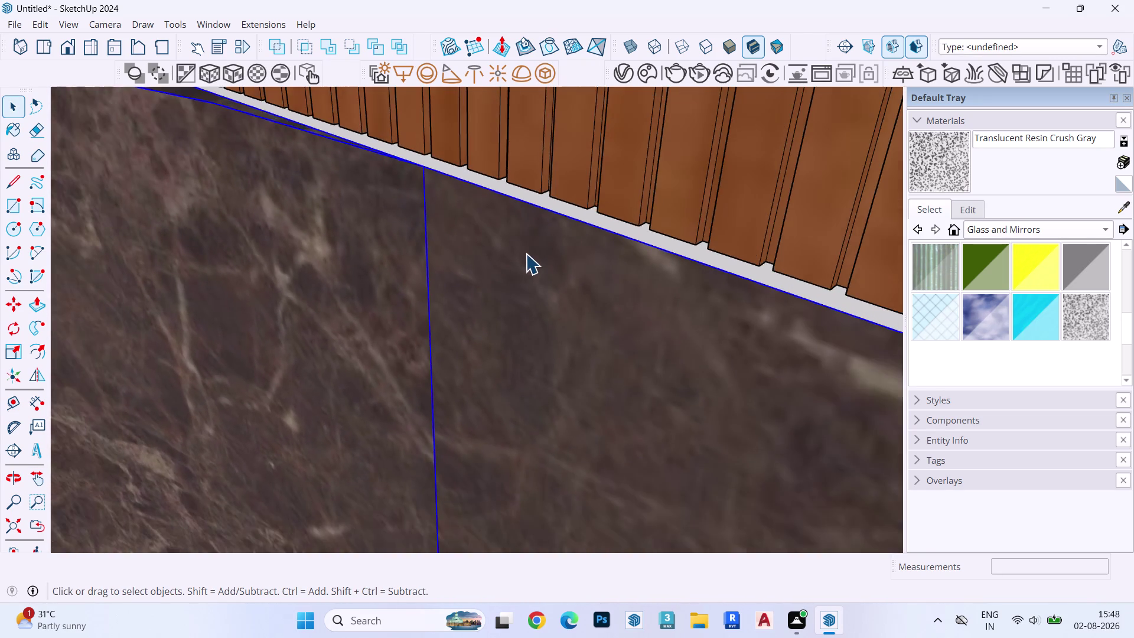
scroll(down, 3)
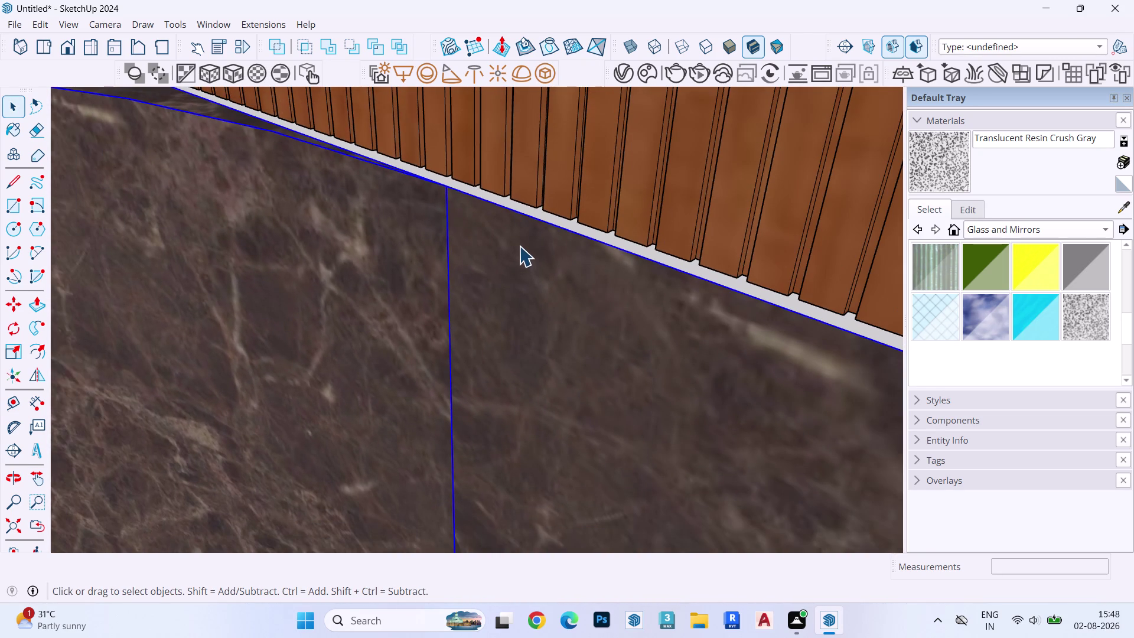
scroll(down, 3)
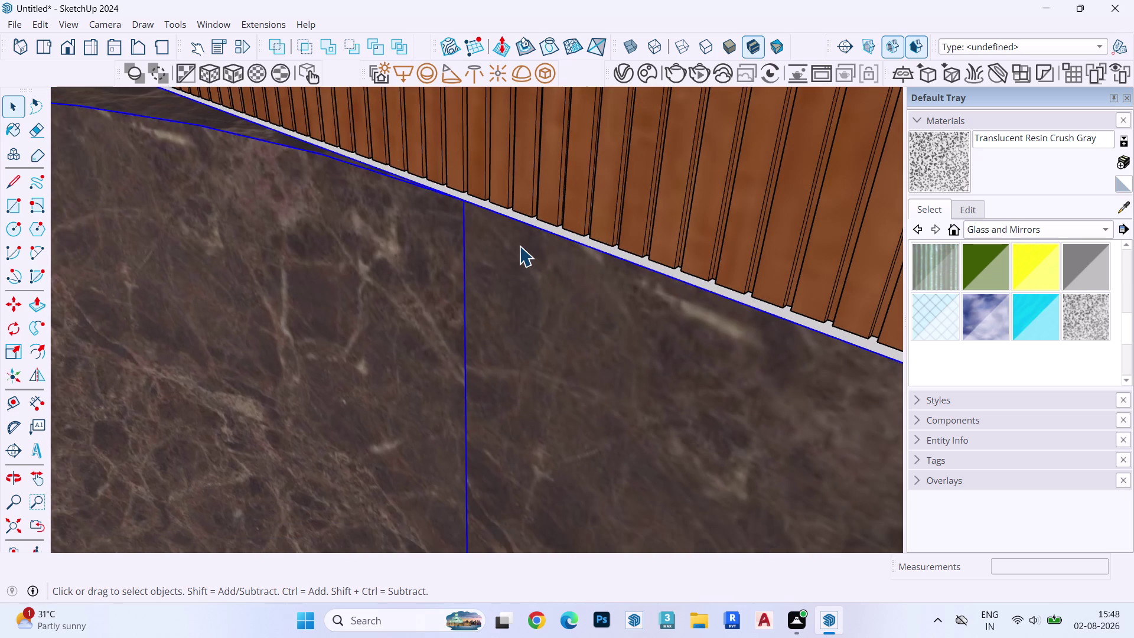